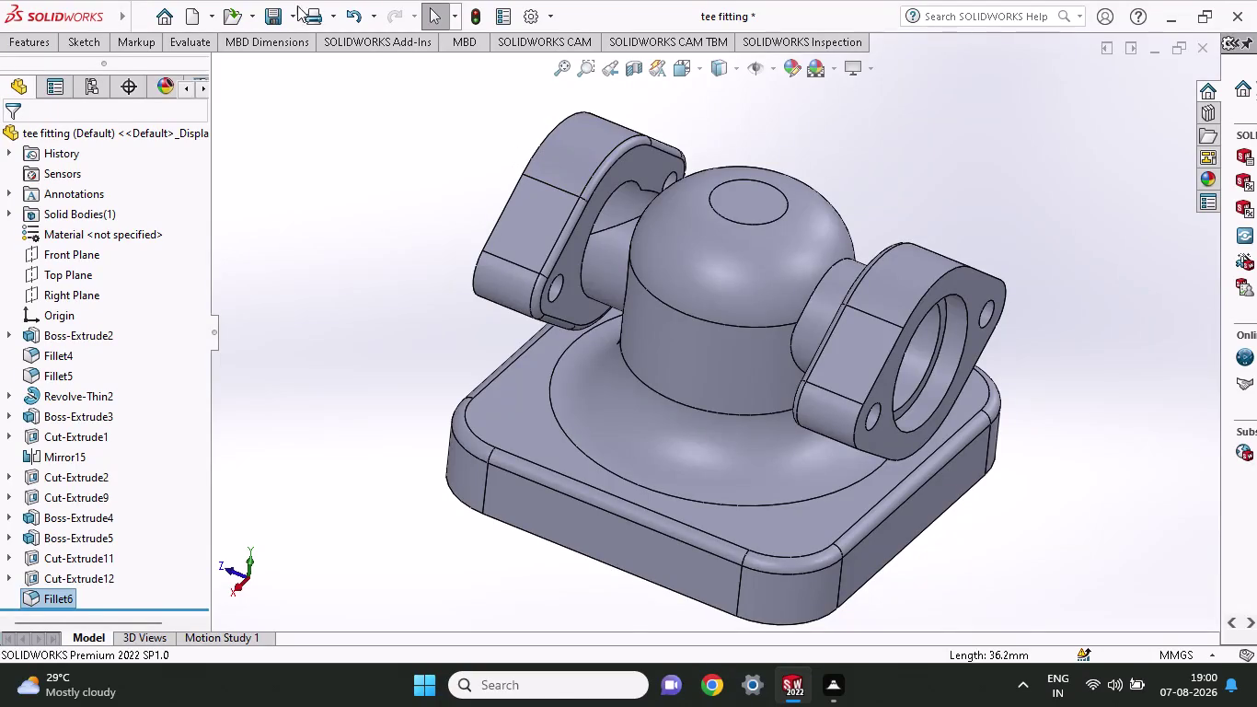
Apply a 3 mm fillet to the left and right flange rim edges.
click(35, 48)
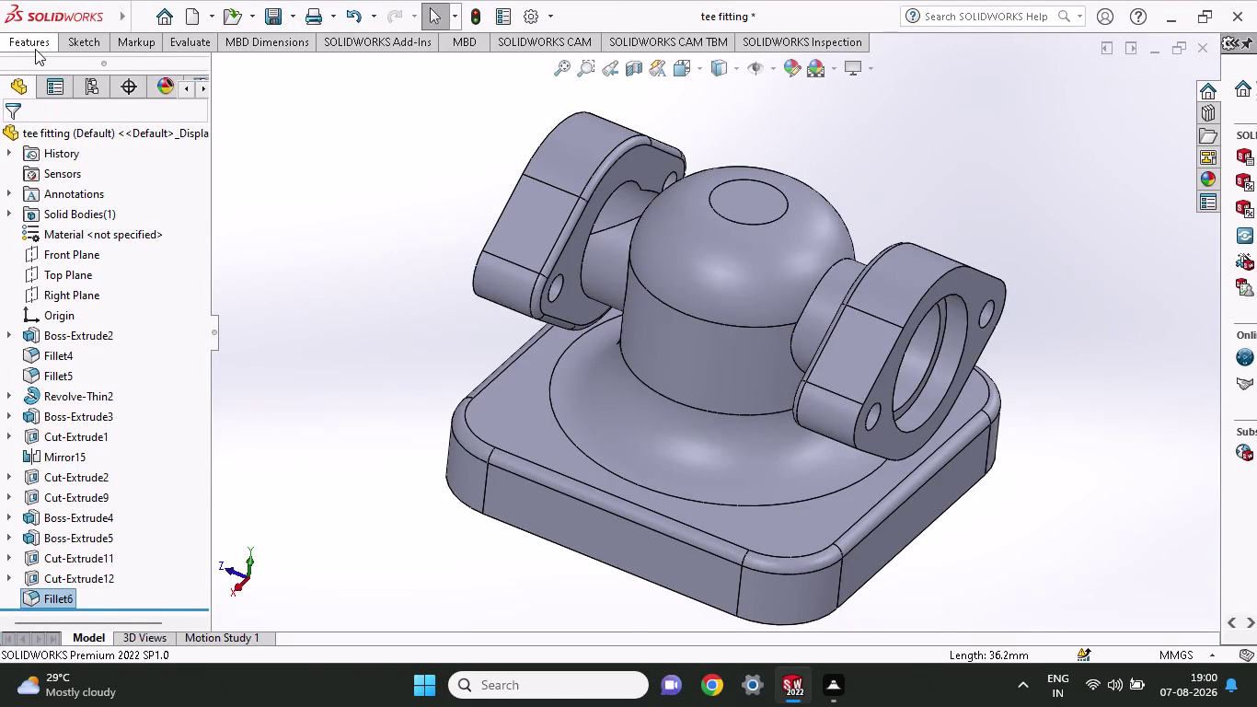
click(509, 79)
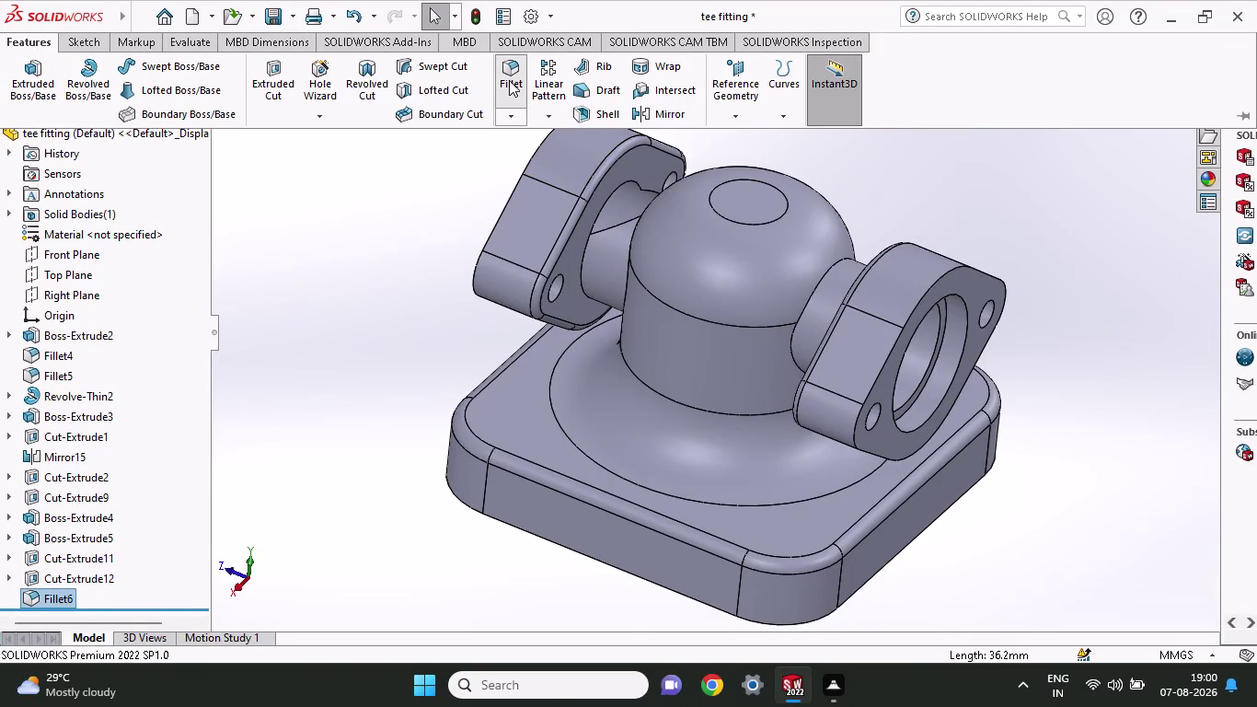
click(543, 145)
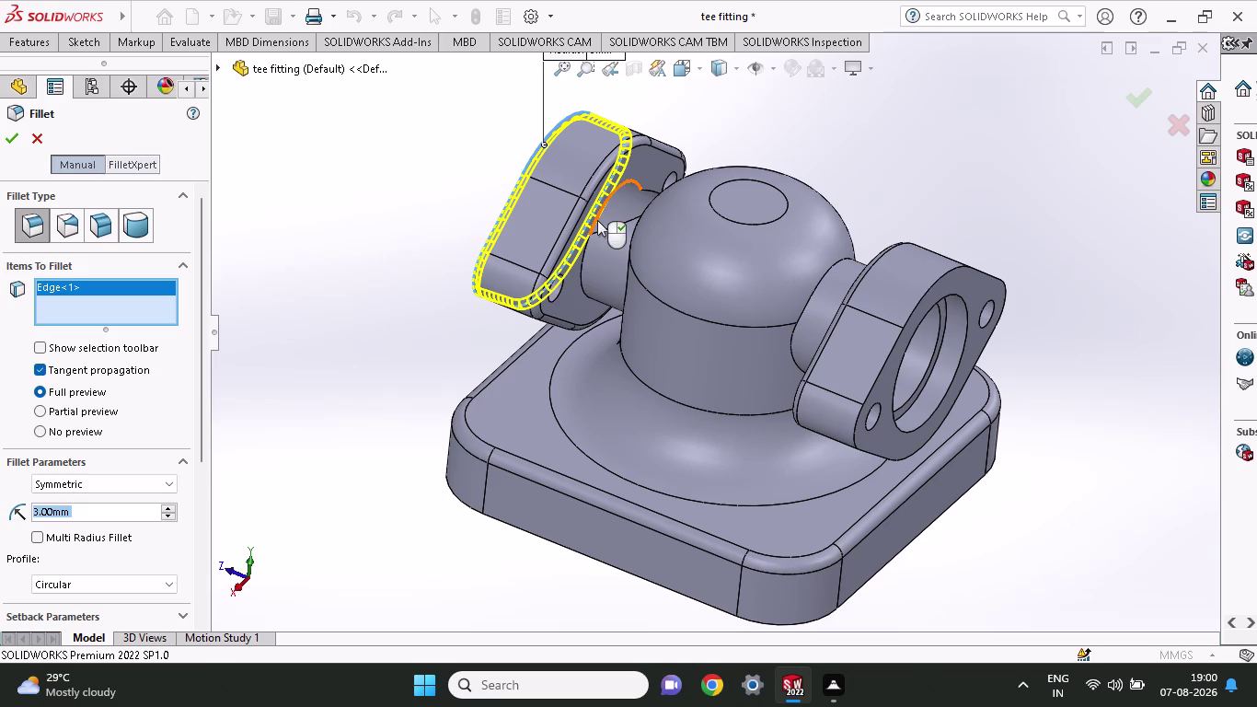
click(579, 263)
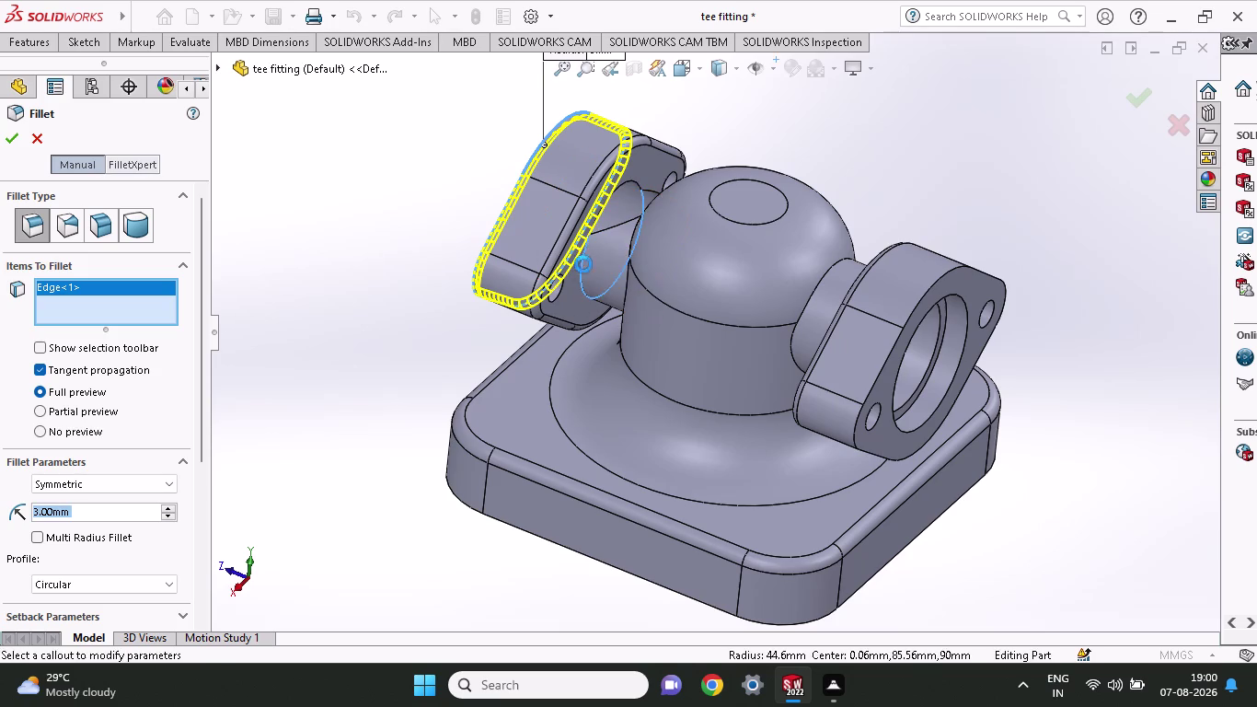
middle_drag(869, 186, 932, 226)
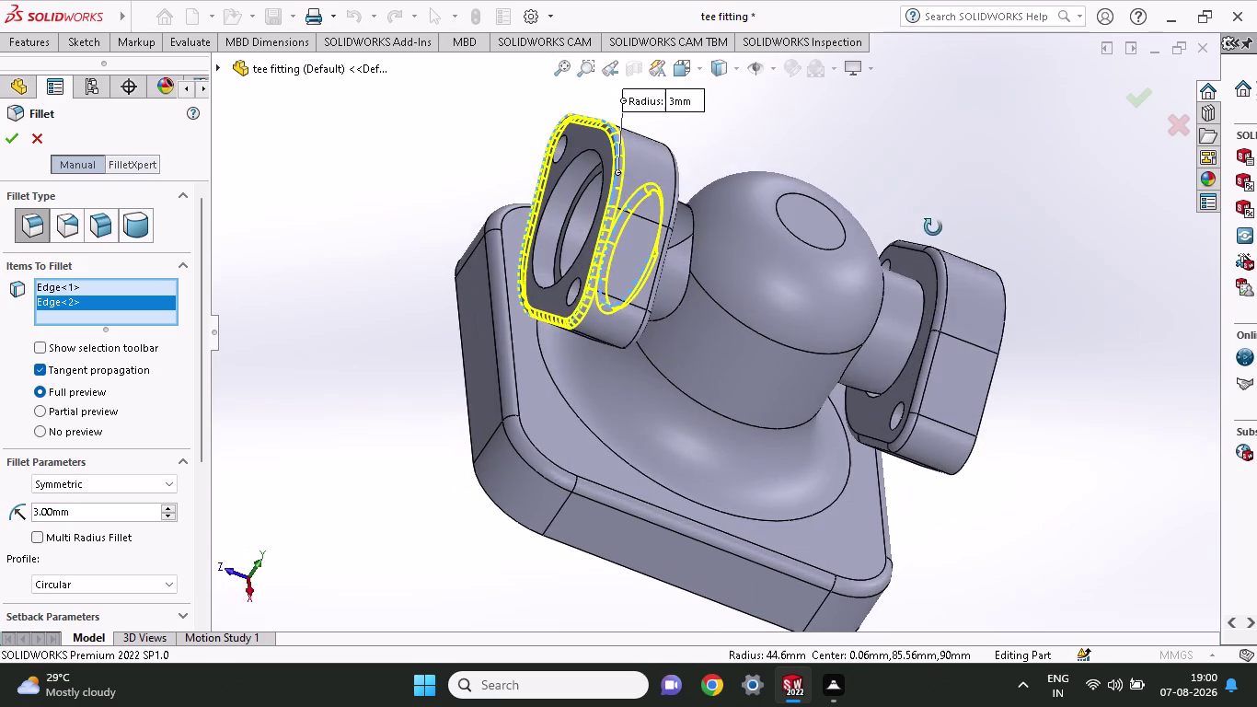
middle_drag(933, 227, 933, 228)
click(905, 364)
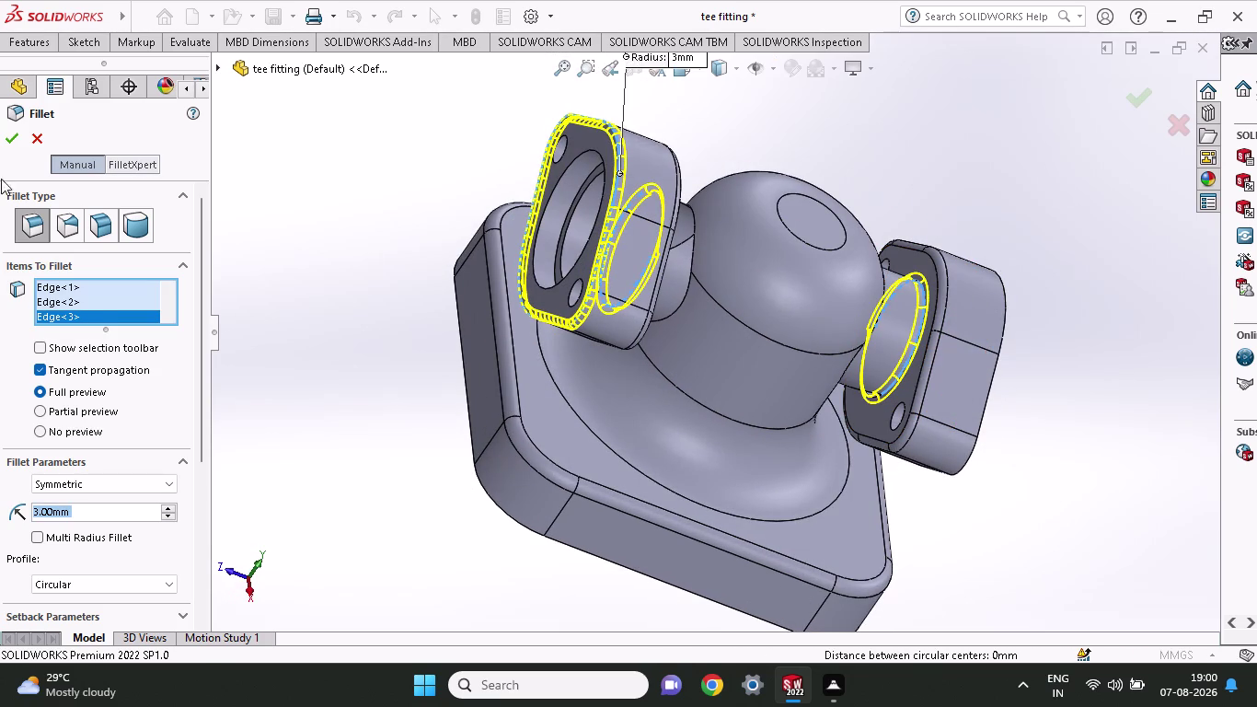
click(8, 143)
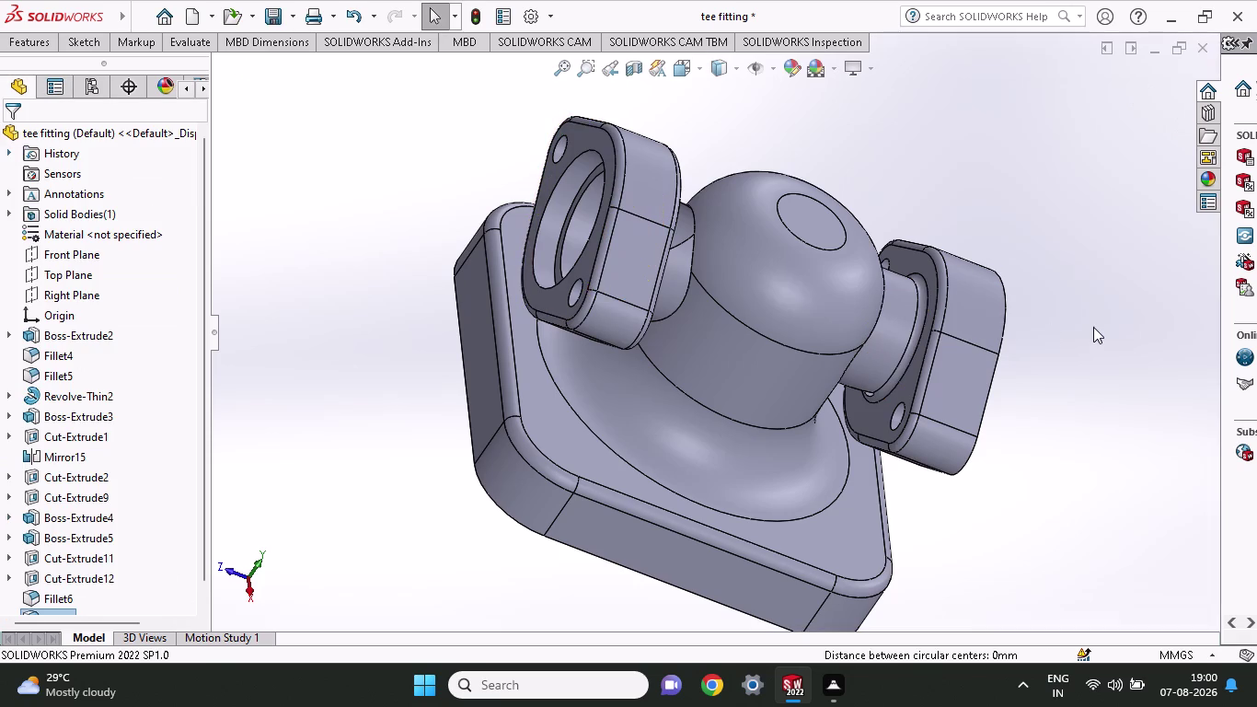
Orbit the model to review the filleted flanges from several angles.
middle_drag(1095, 326, 1017, 363)
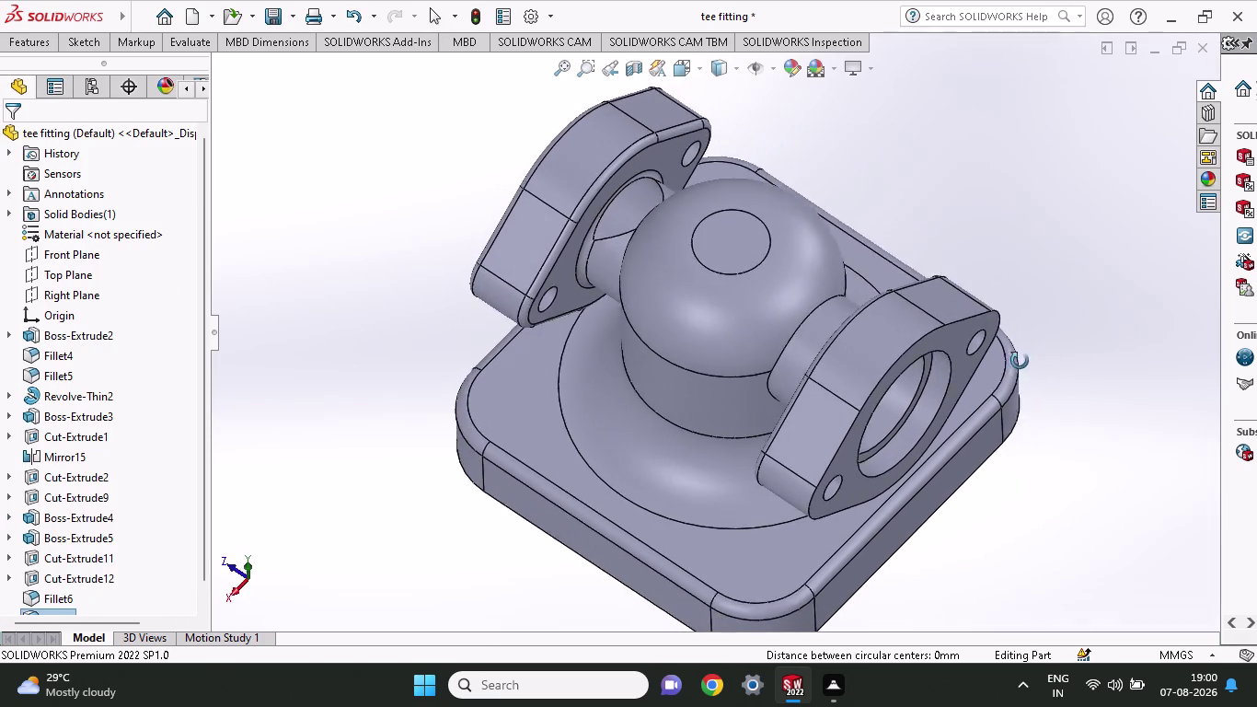
middle_drag(1017, 363, 1045, 496)
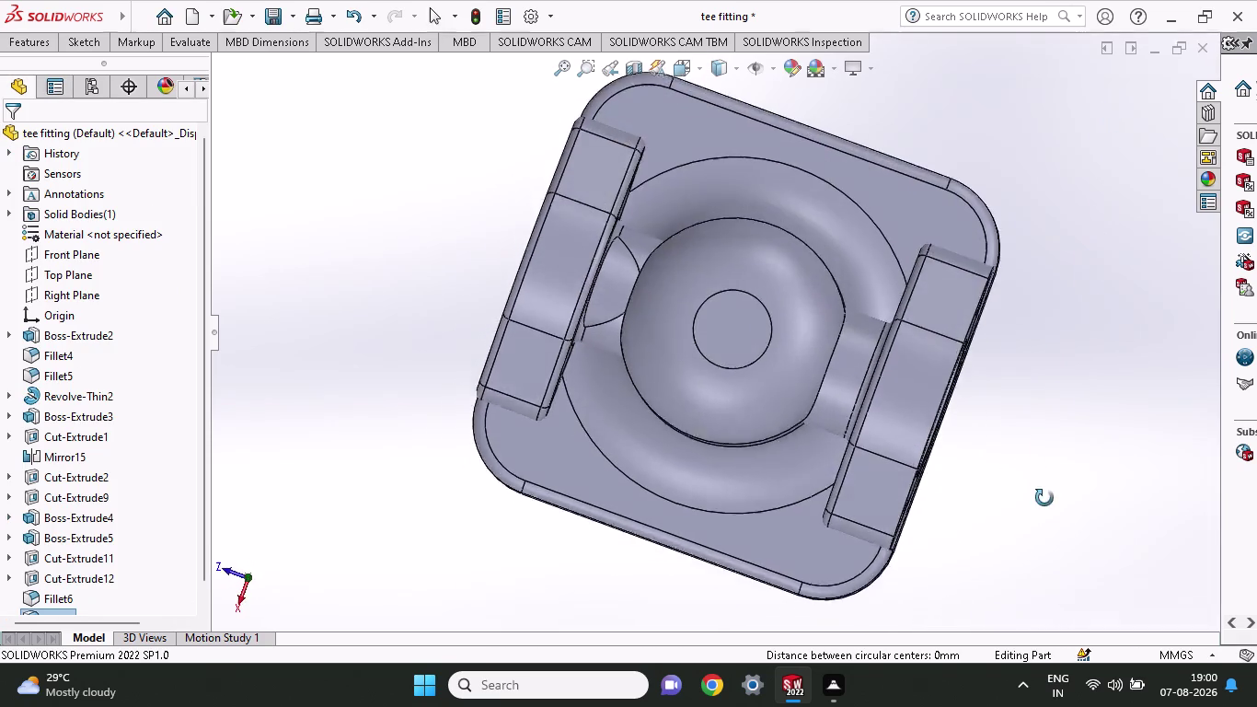
middle_drag(1044, 496, 1035, 481)
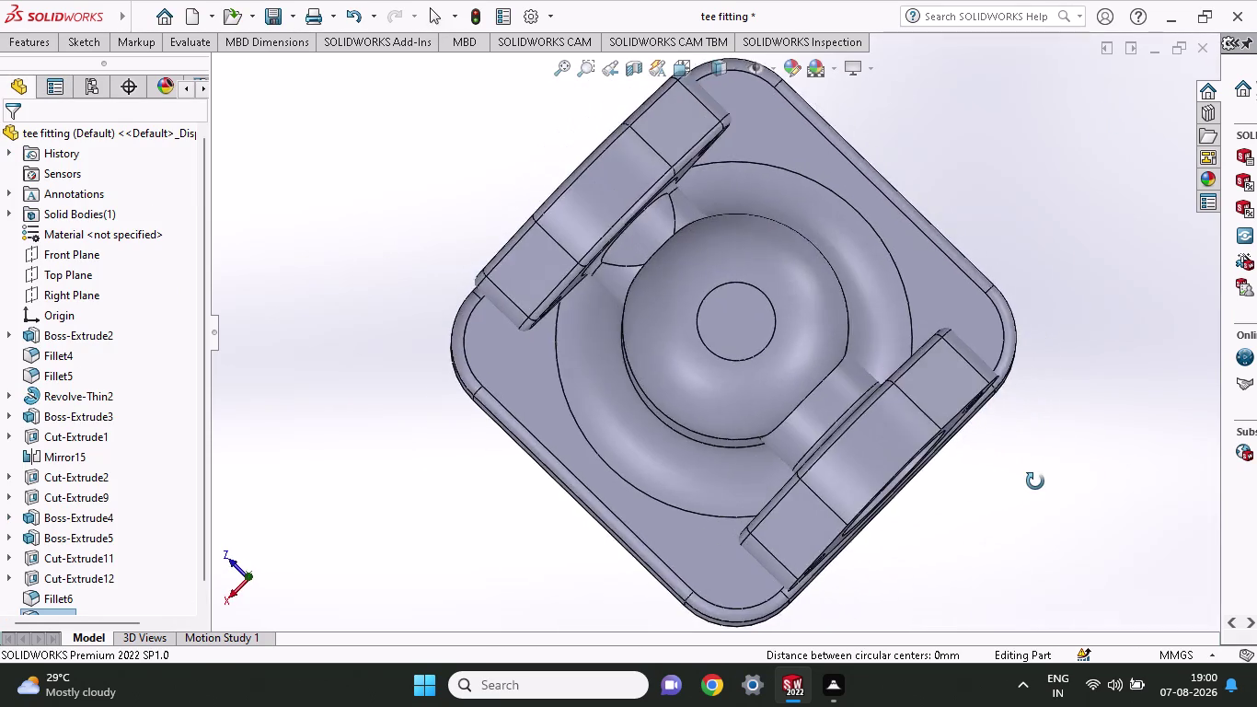
middle_drag(1035, 482, 1075, 421)
middle_drag(1072, 330, 1040, 266)
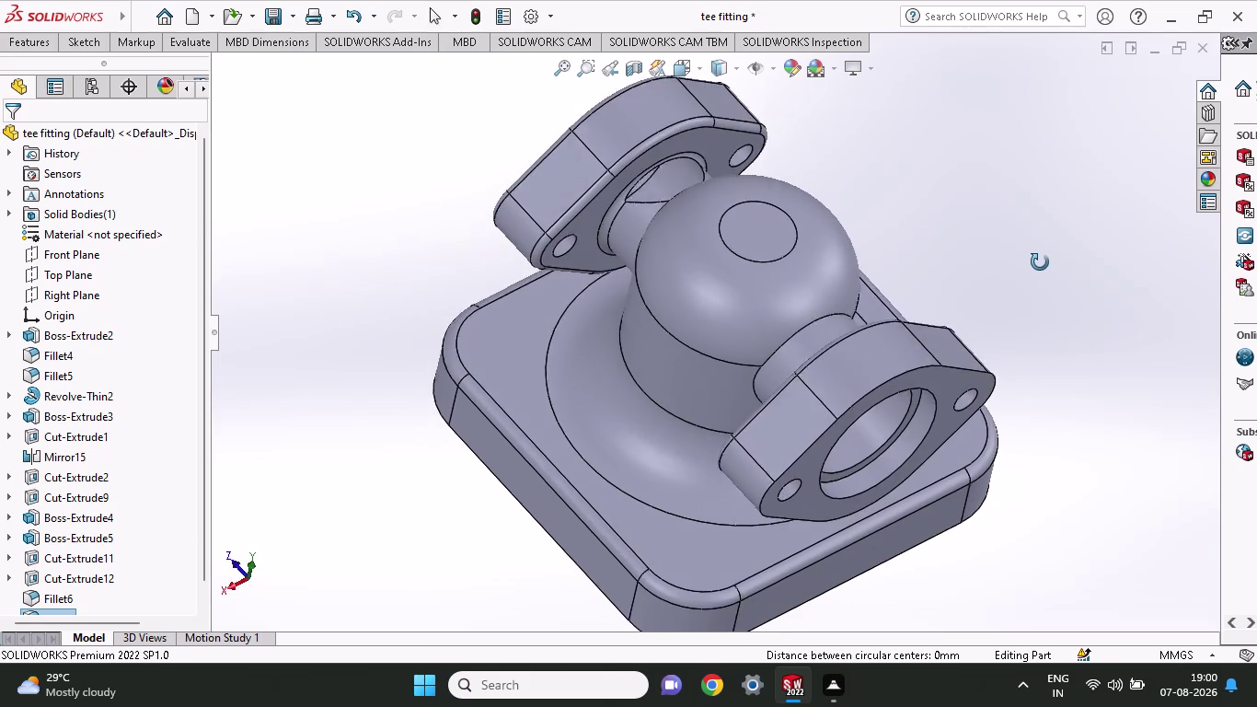
middle_drag(1041, 266, 1039, 246)
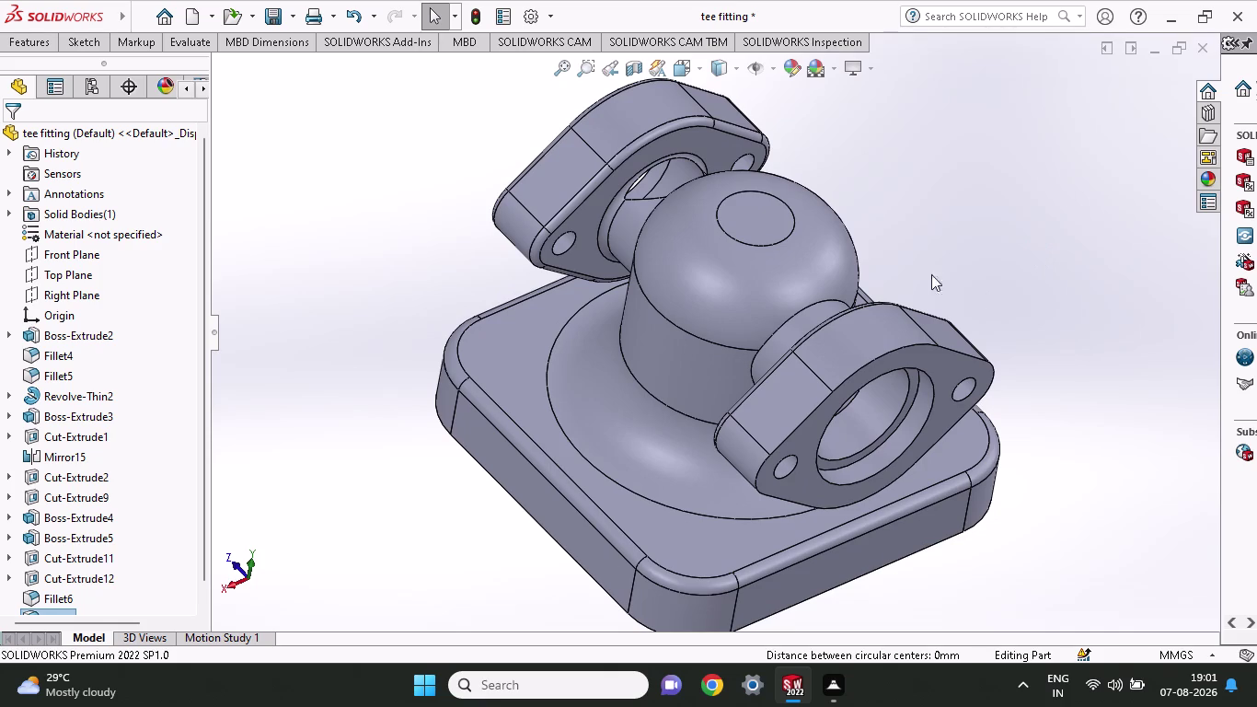
middle_drag(984, 271, 1018, 185)
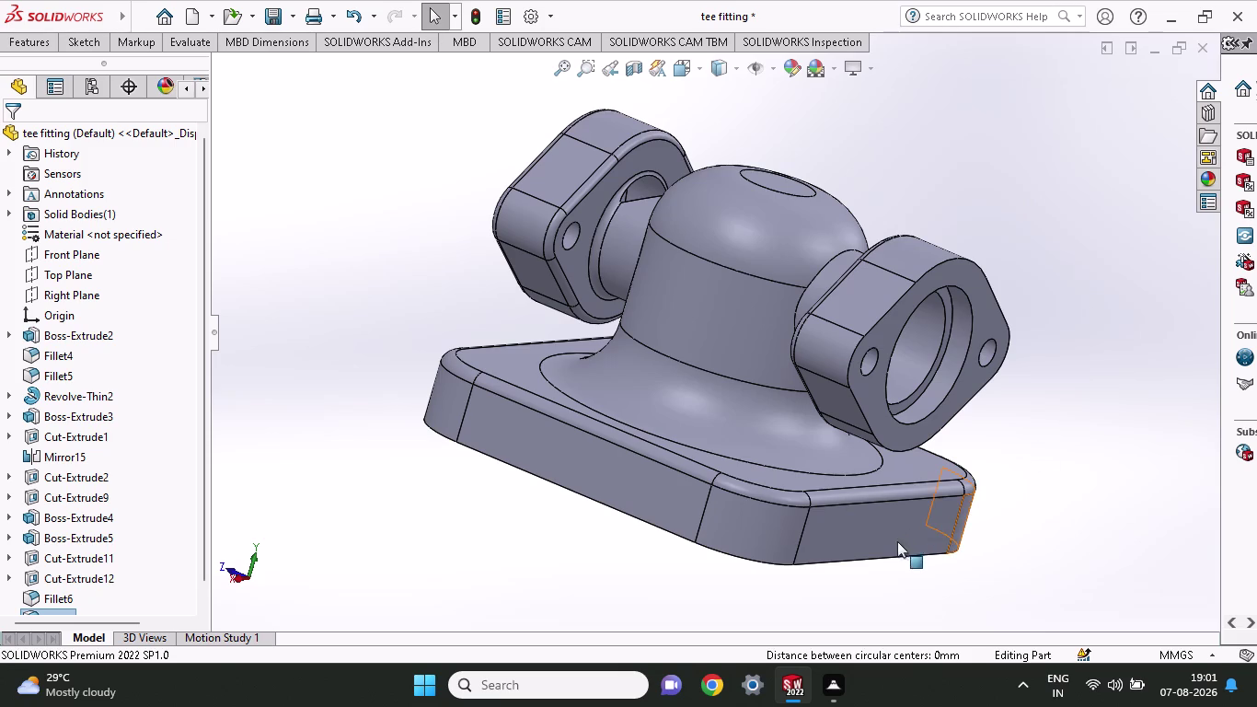
Turn to the base underside and start a sketch on its bottom face.
middle_drag(706, 593, 829, 354)
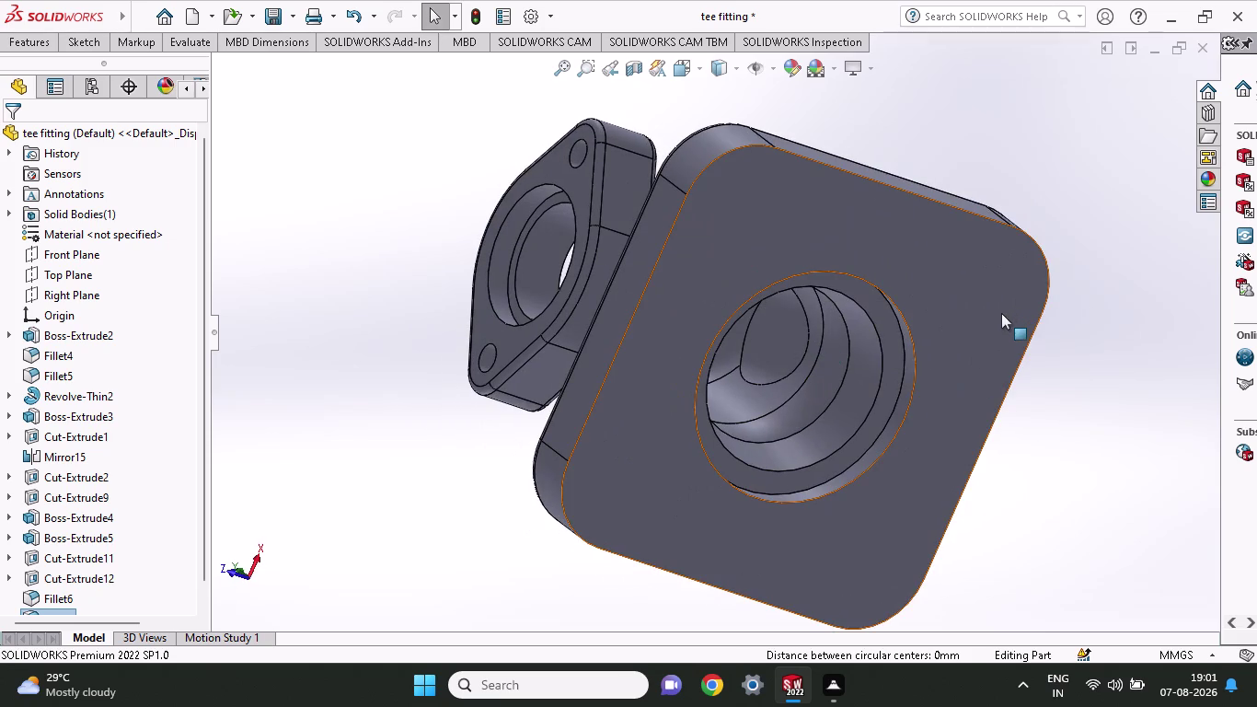
click(1001, 313)
click(1076, 256)
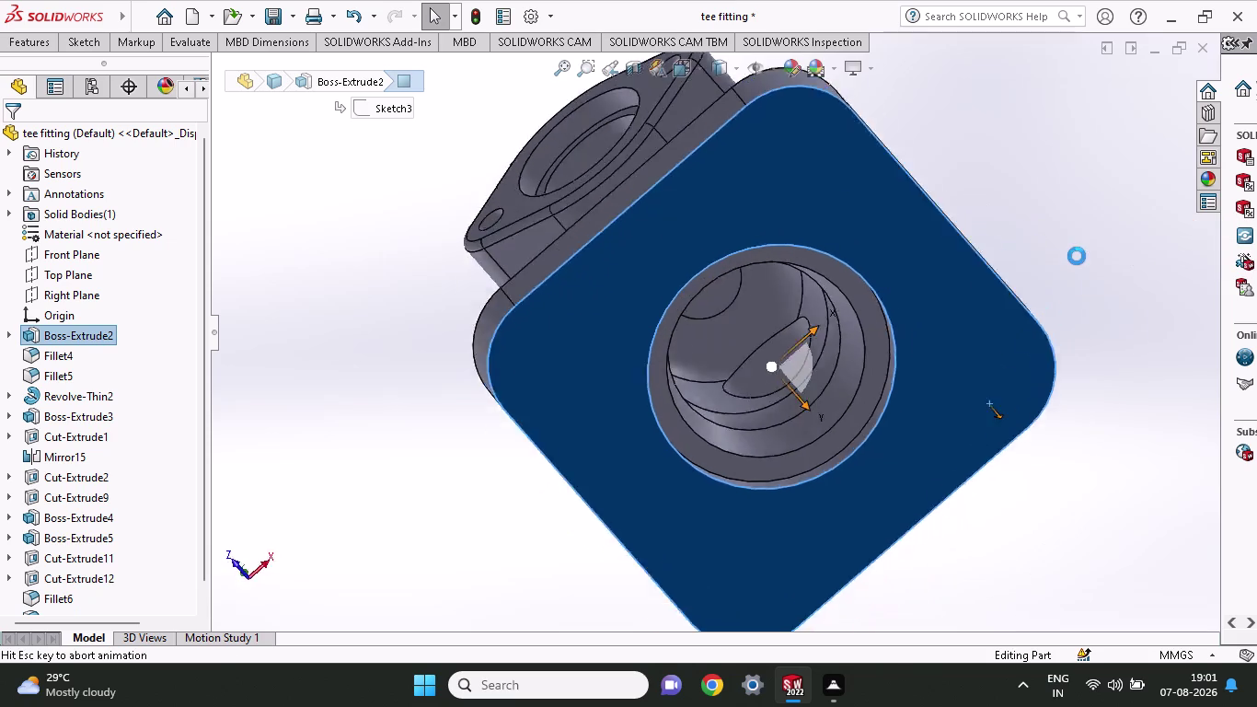
click(86, 36)
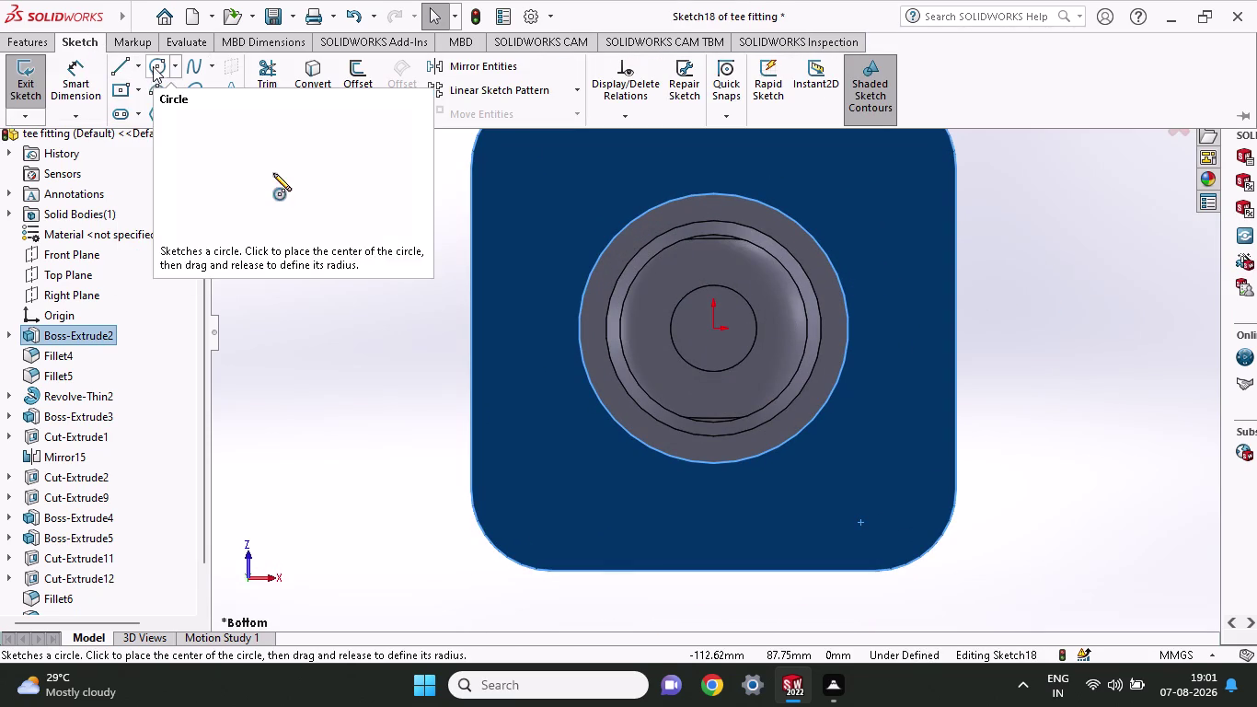
Sketch hole circles at the top-left, bottom-left and bottom-right corners of the base.
click(156, 66)
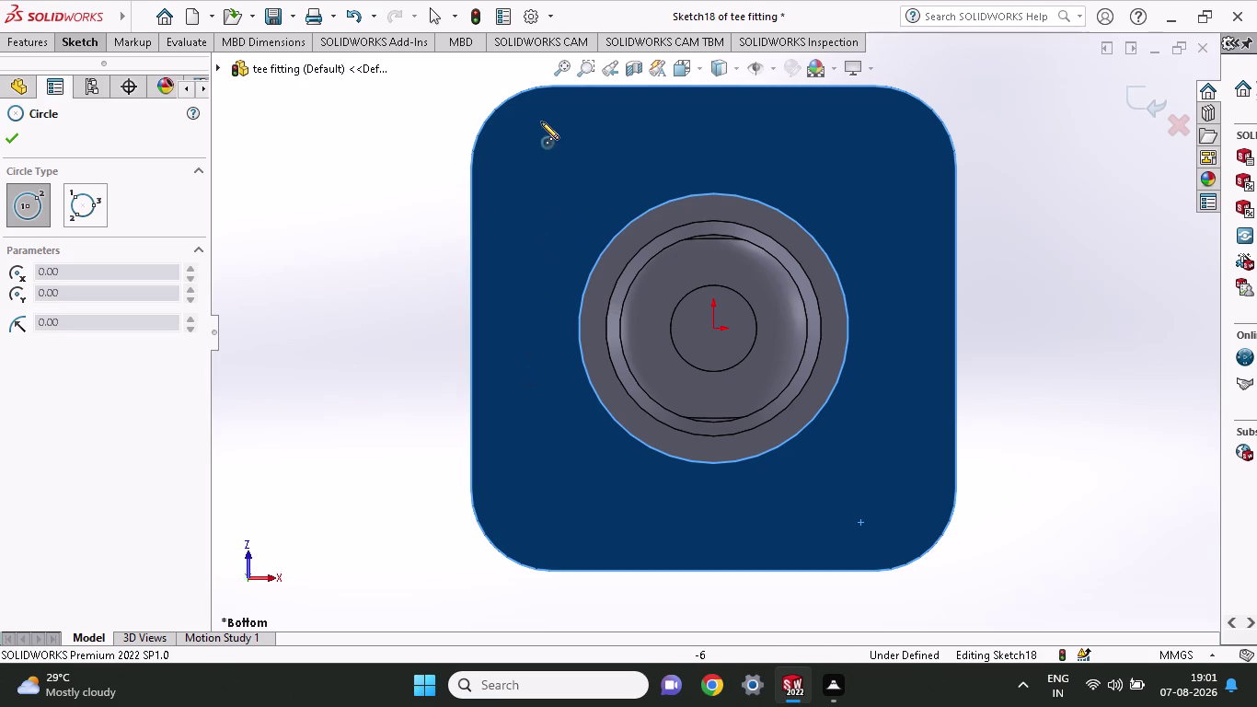
click(554, 165)
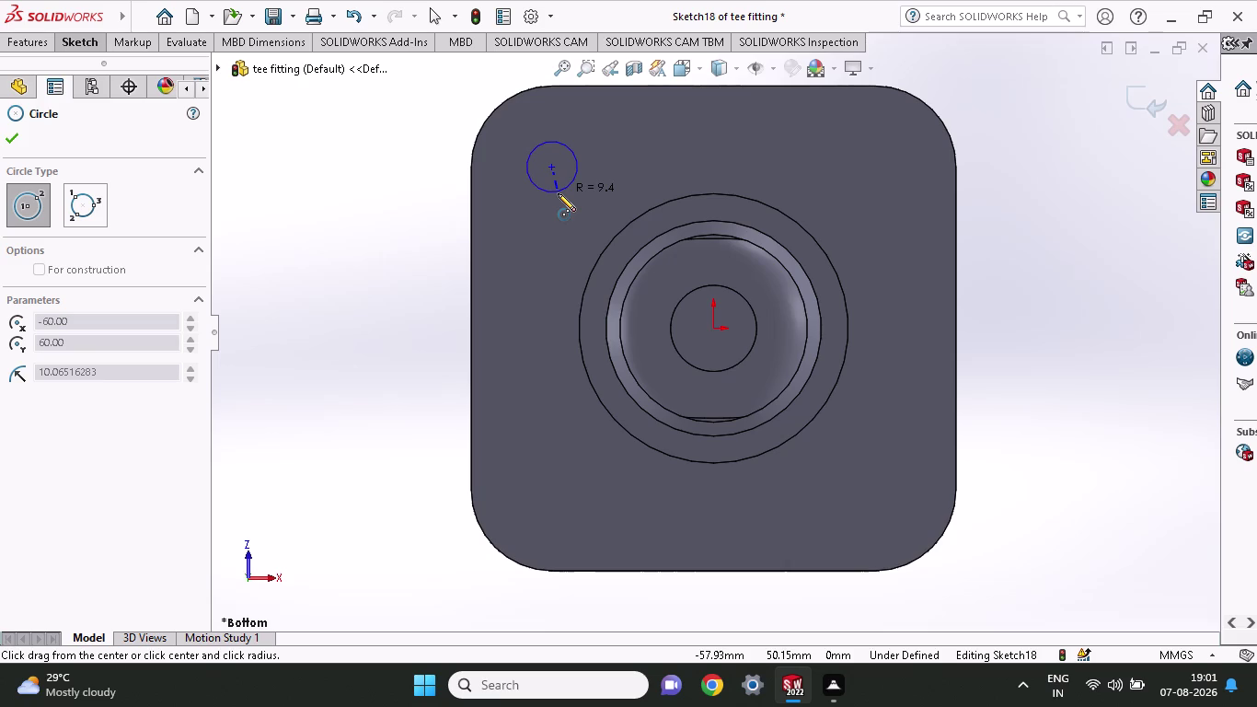
click(557, 193)
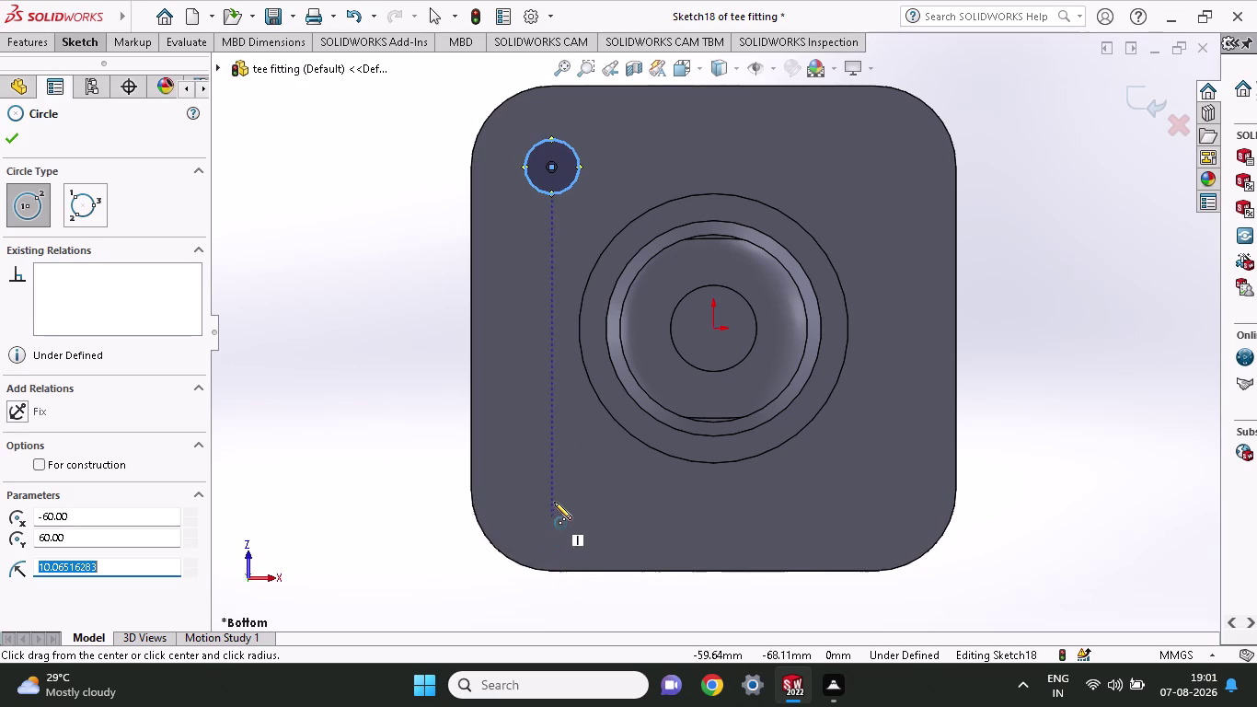
click(554, 490)
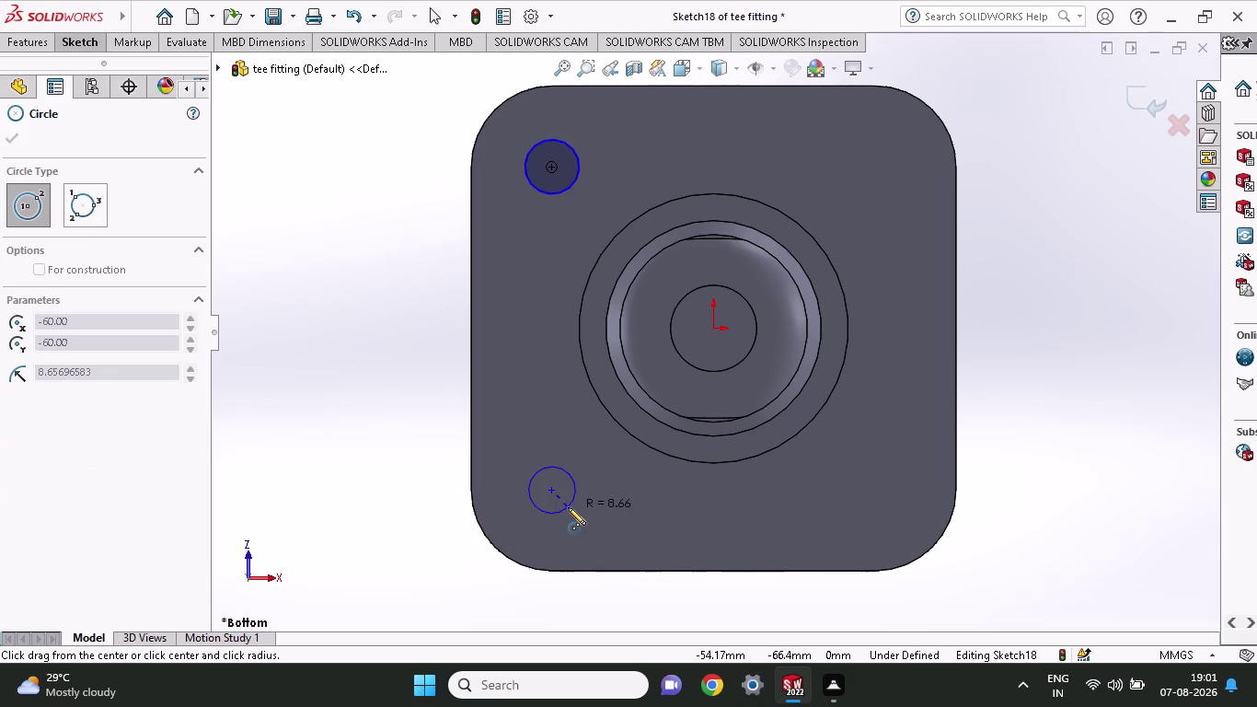
click(570, 516)
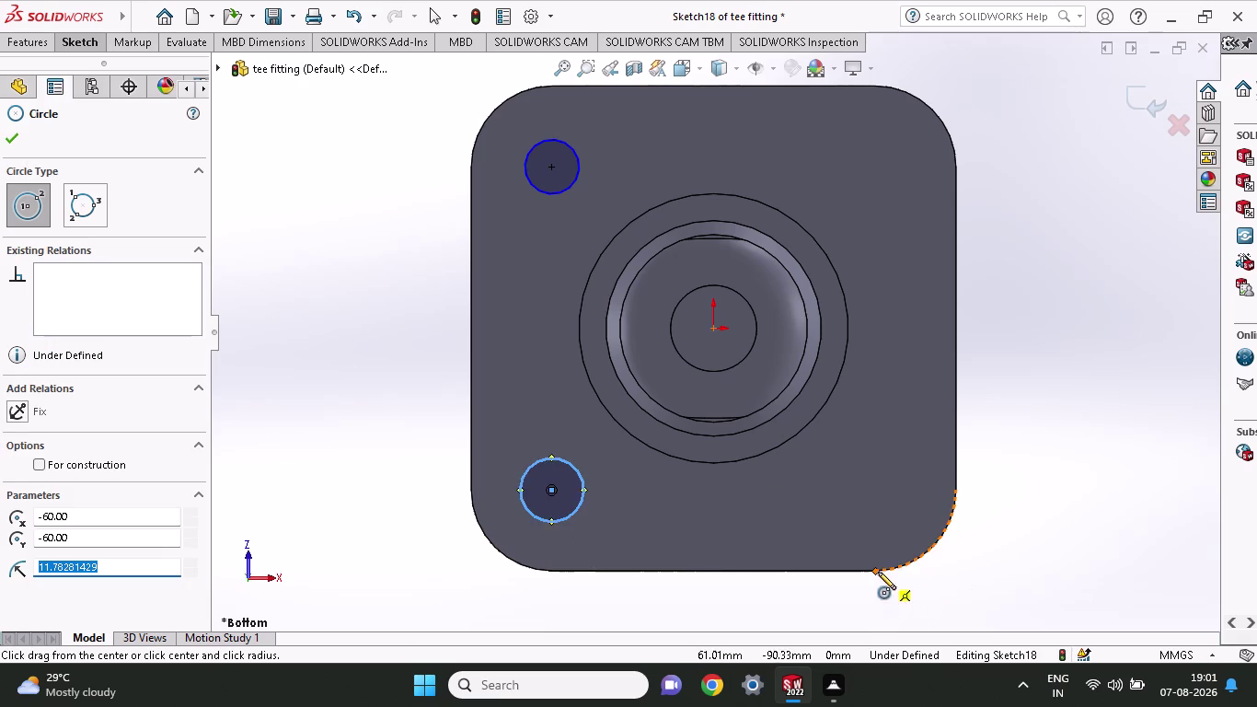
click(875, 489)
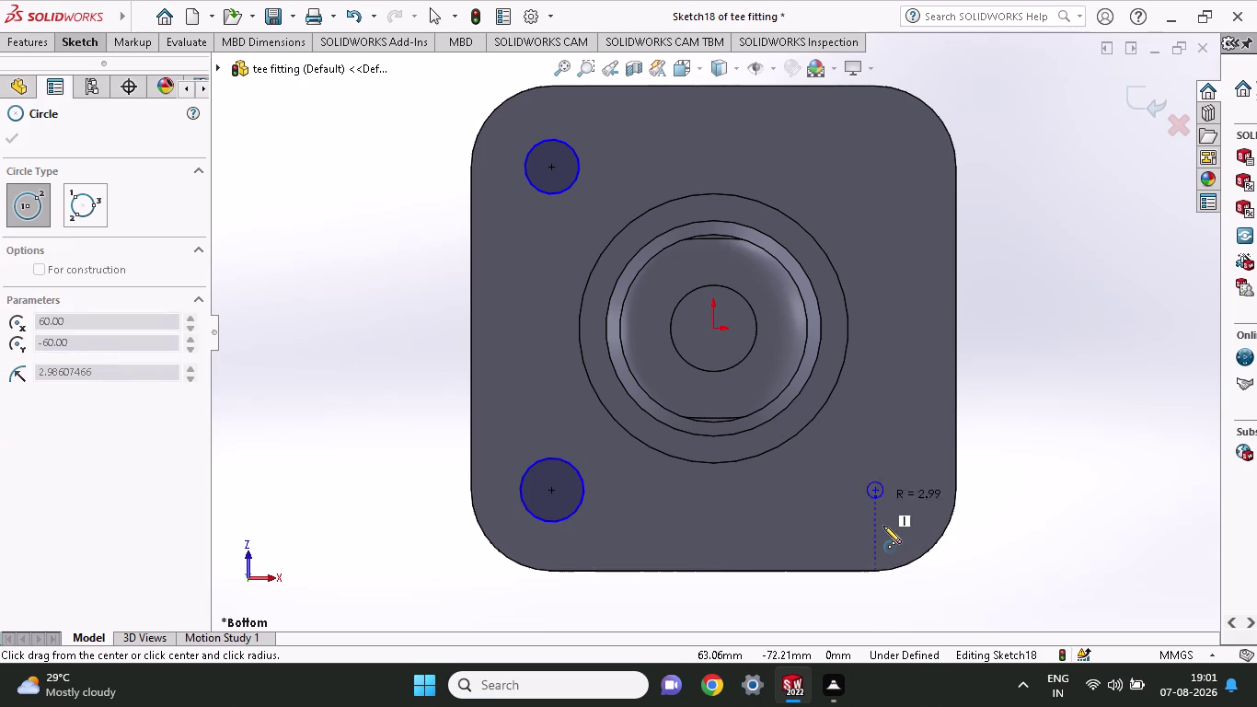
click(884, 529)
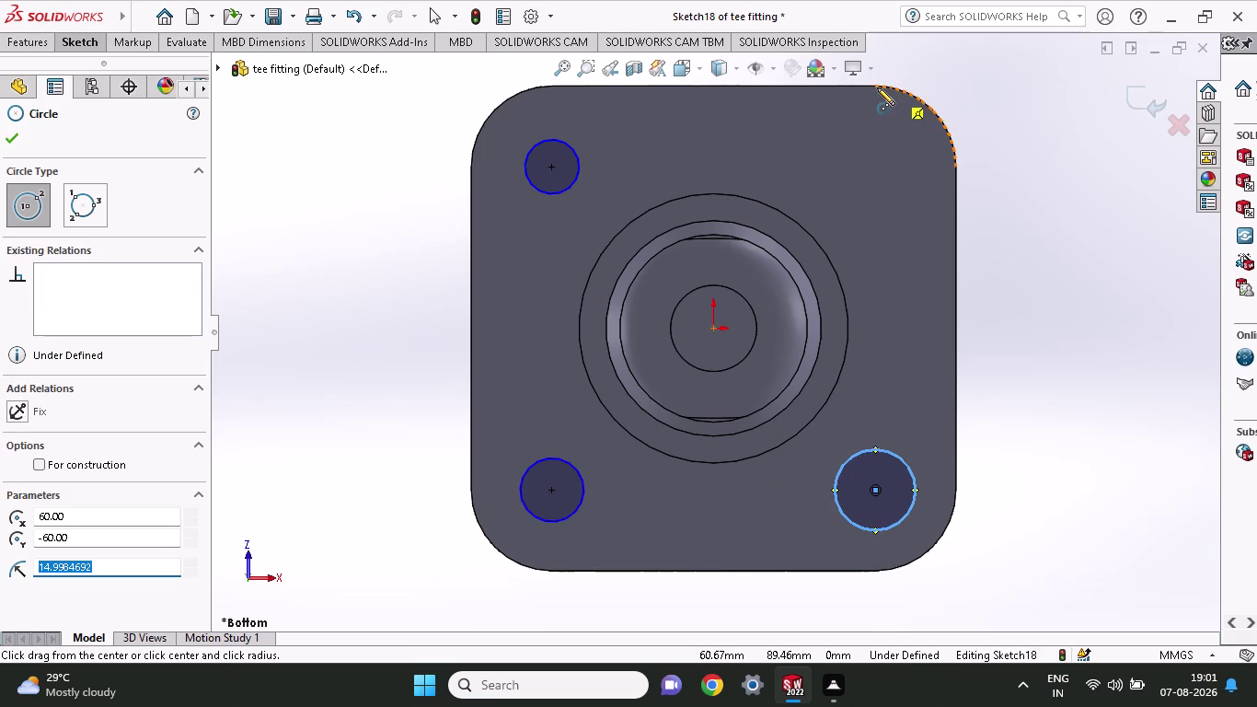
Sketch the upper-right corner circle and pick Smart Dimension.
click(878, 165)
click(891, 188)
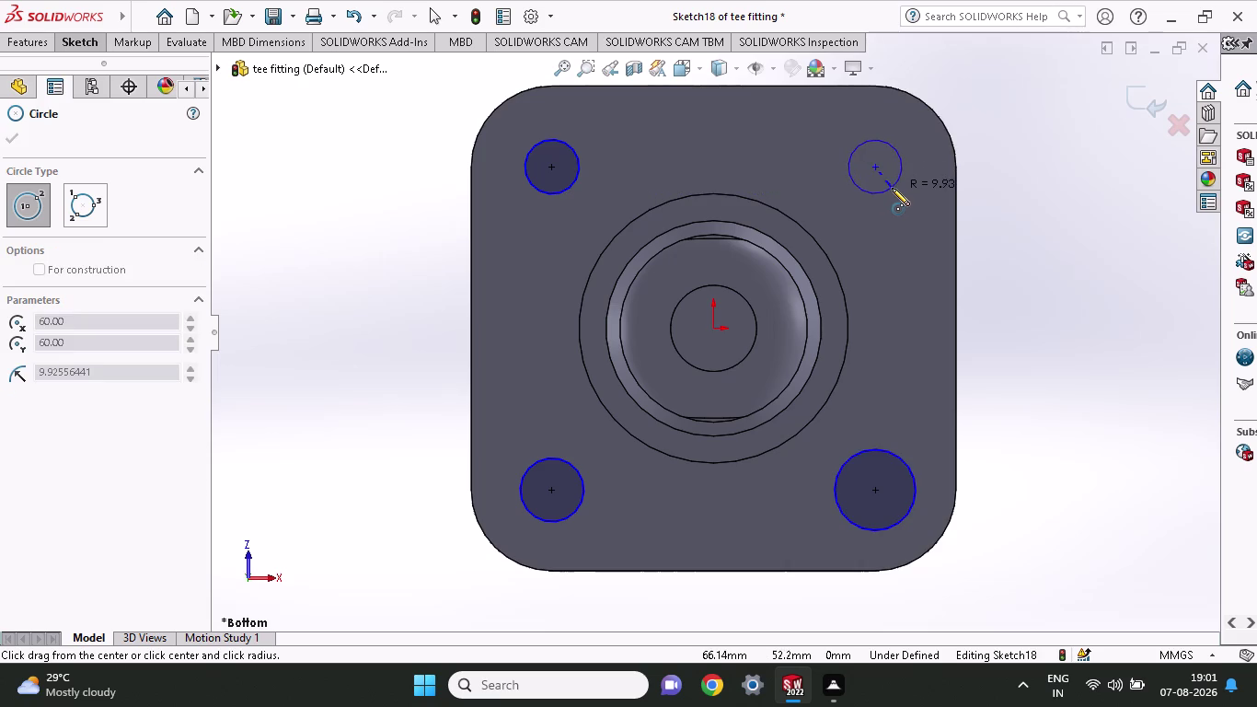
click(32, 46)
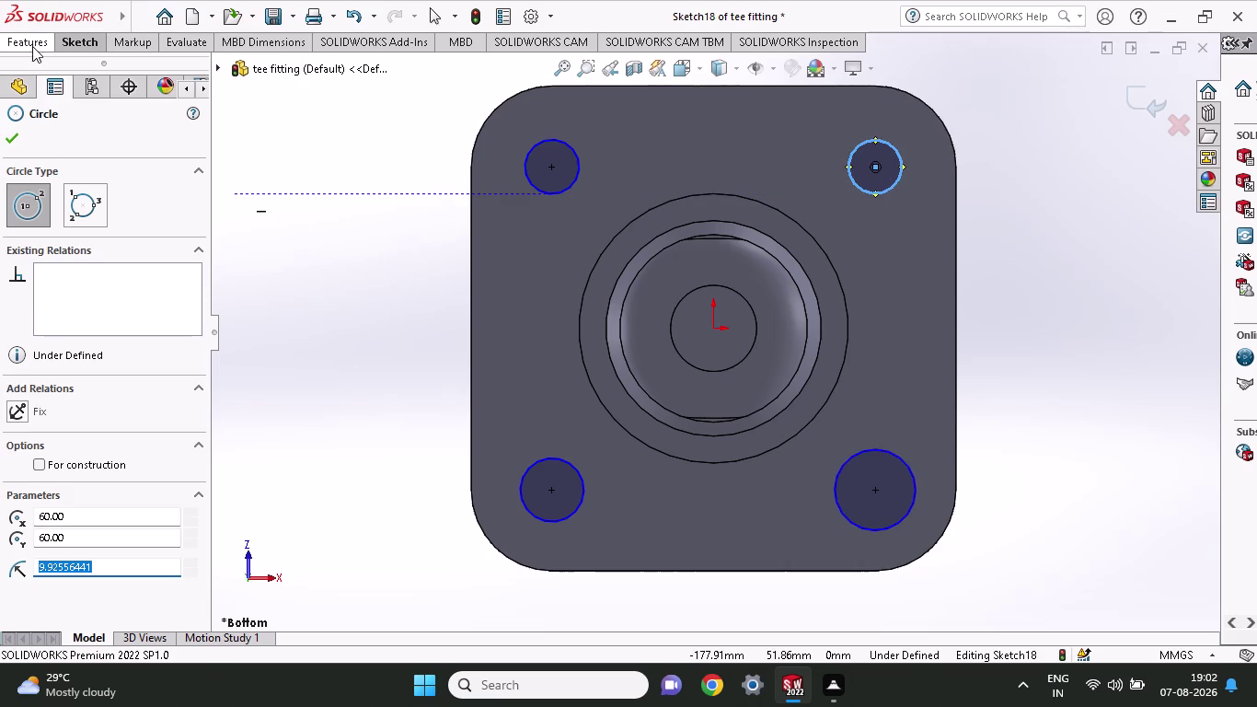
click(85, 41)
click(74, 70)
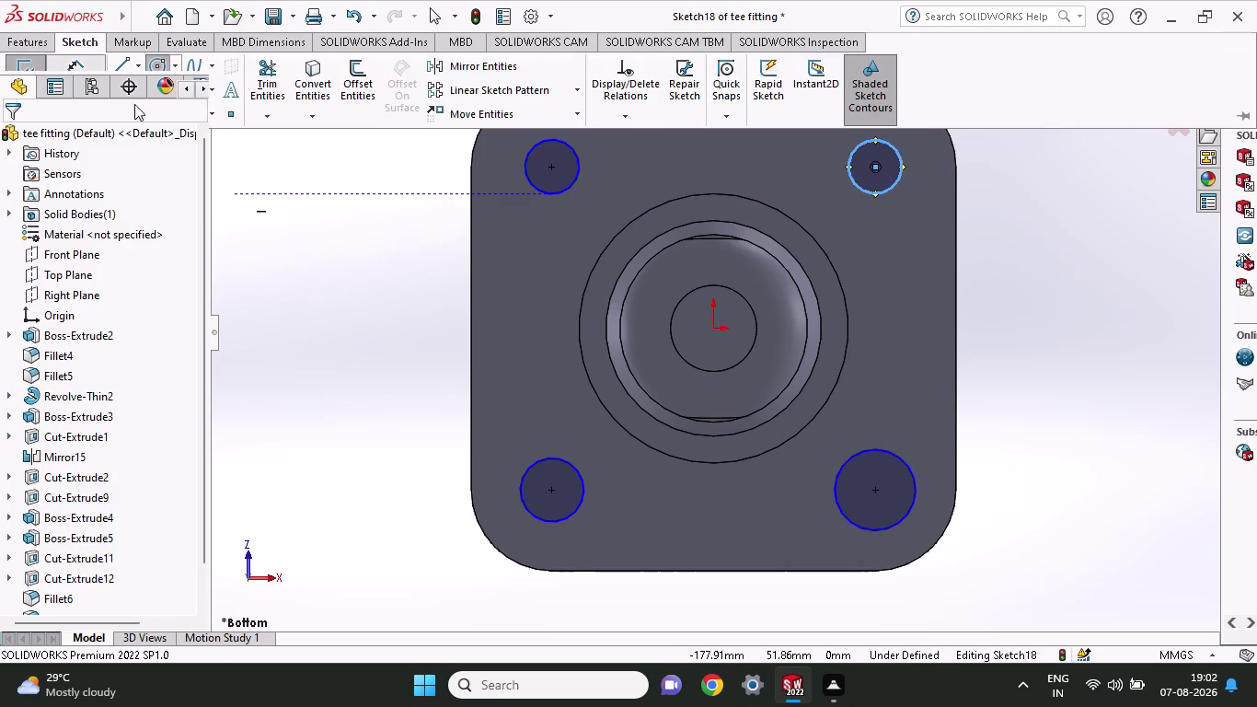
click(552, 190)
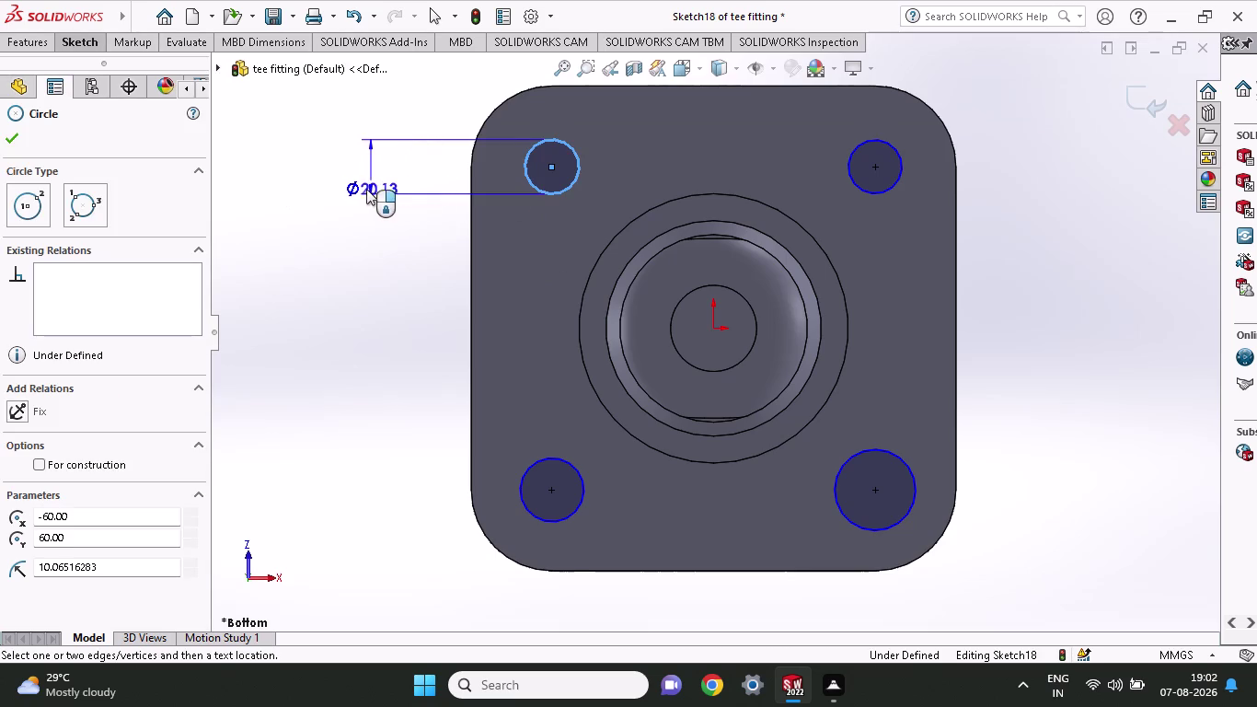
Dimension the upper-left circle to 12 mm diameter.
click(366, 189)
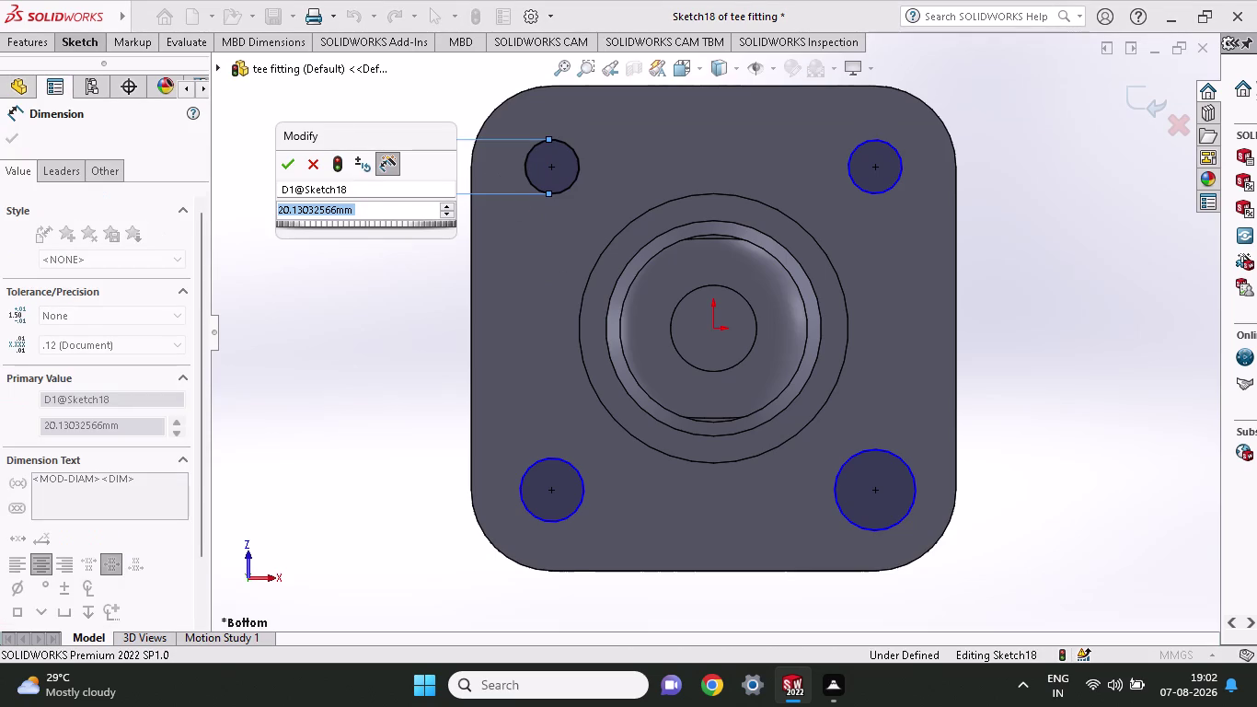
text(12)
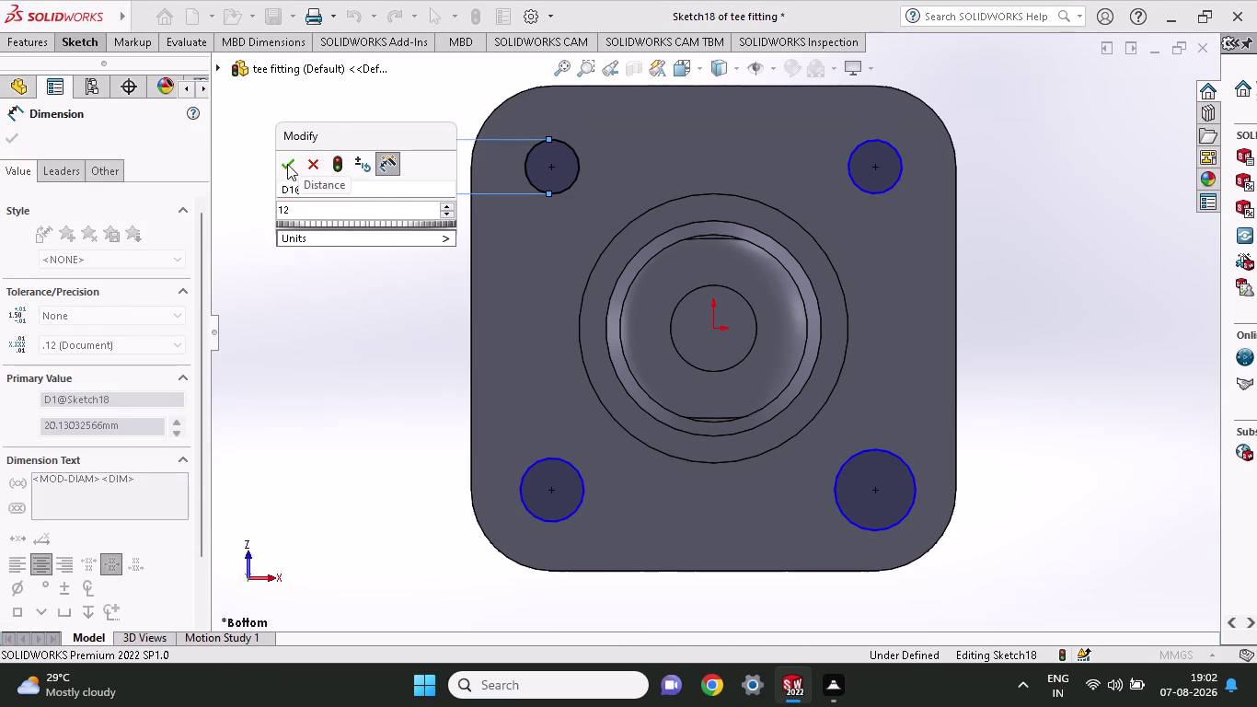
click(287, 164)
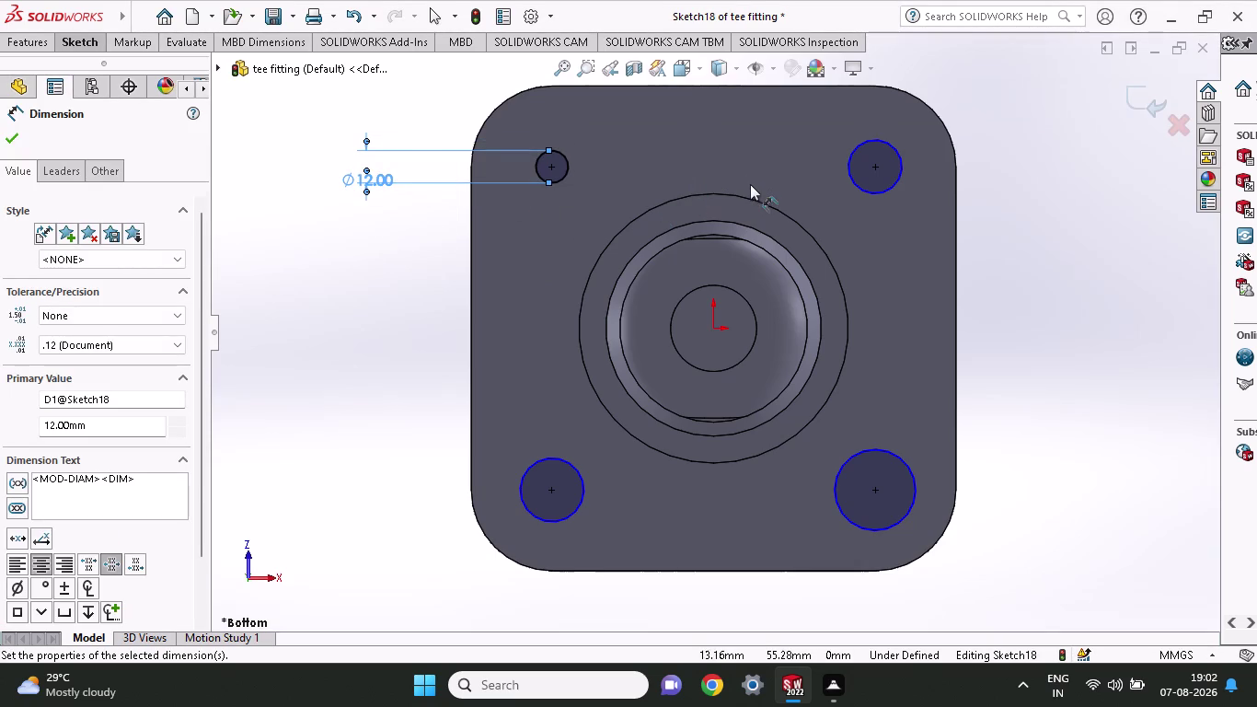
key(Escape)
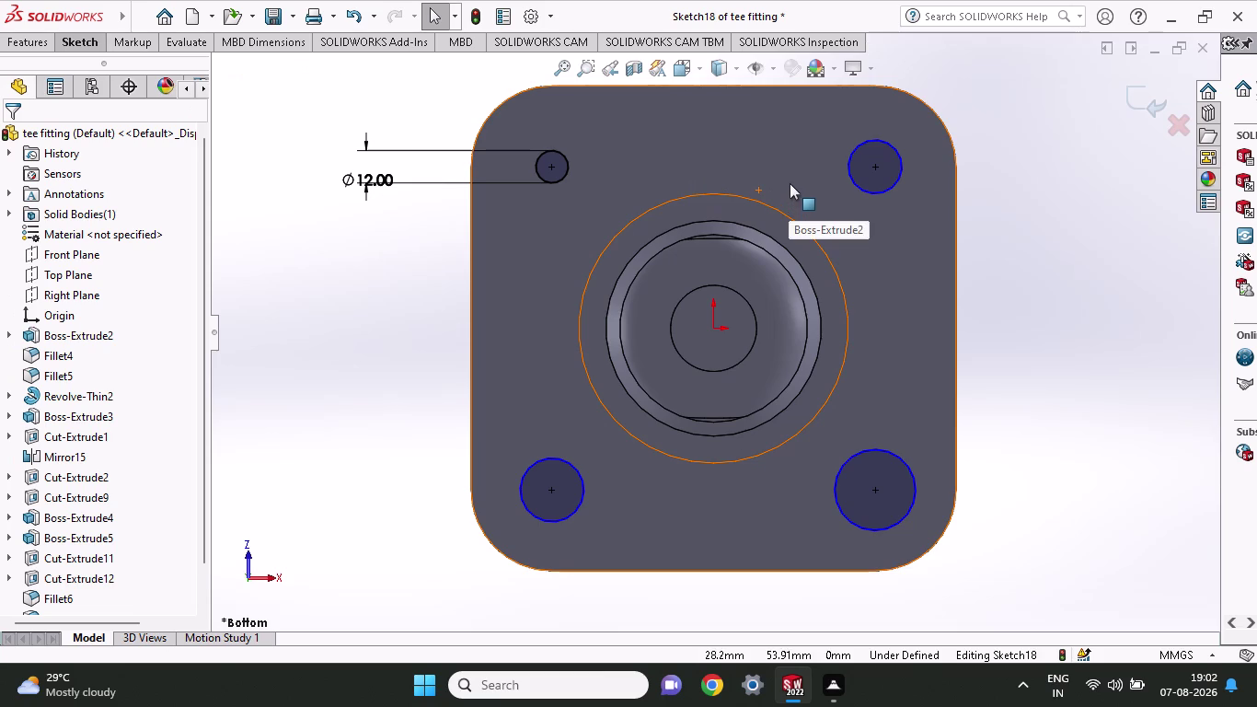
key(Escape)
Make all four corner circles equal to fully define the sketch, then start an Extruded Cut.
click(852, 175)
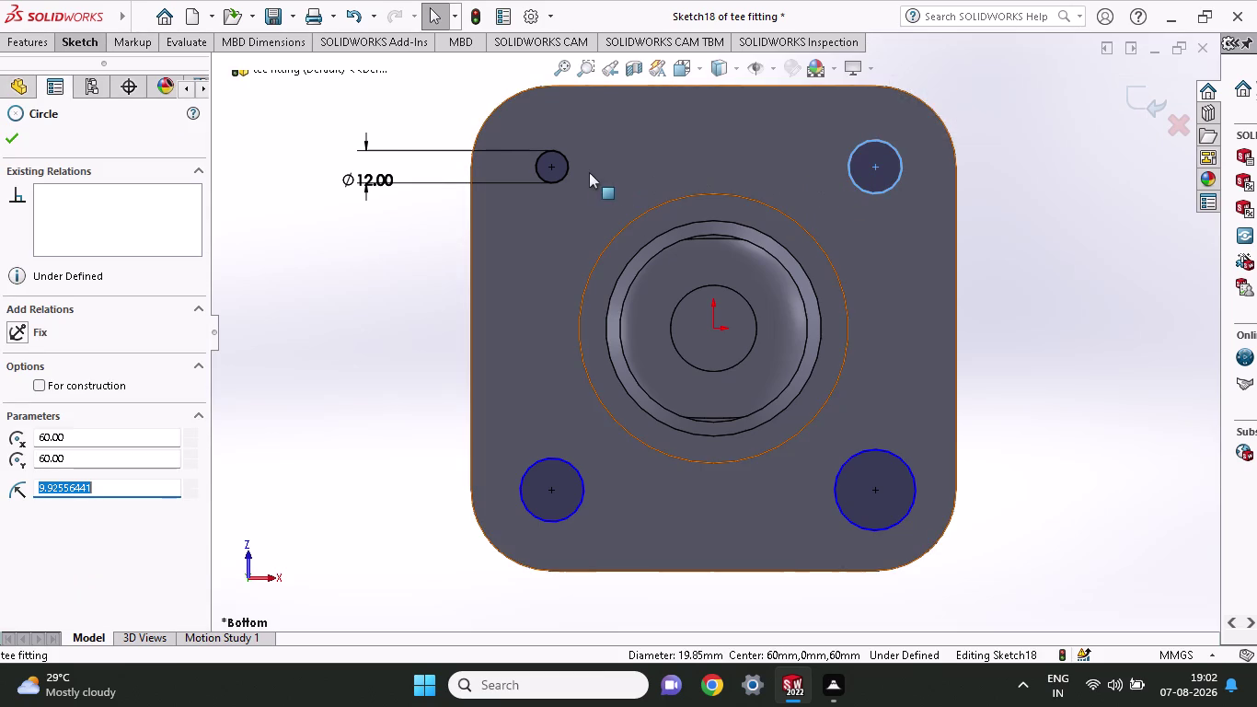
click(566, 174)
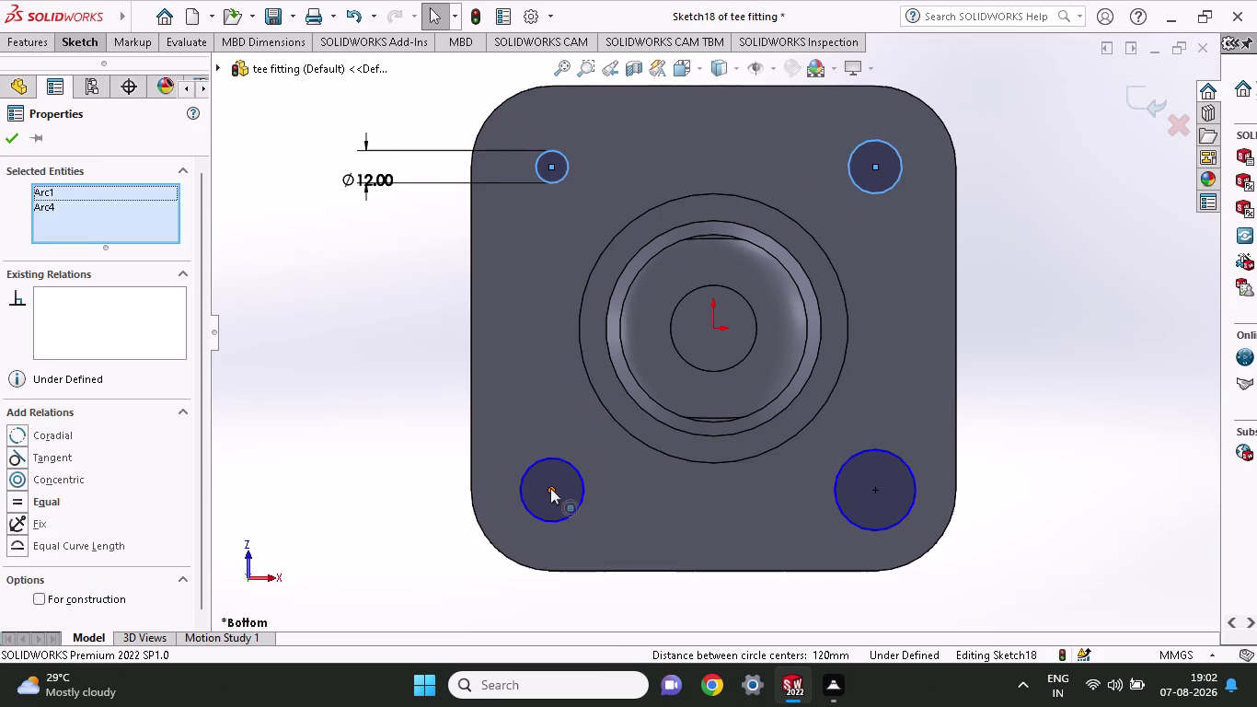
click(543, 459)
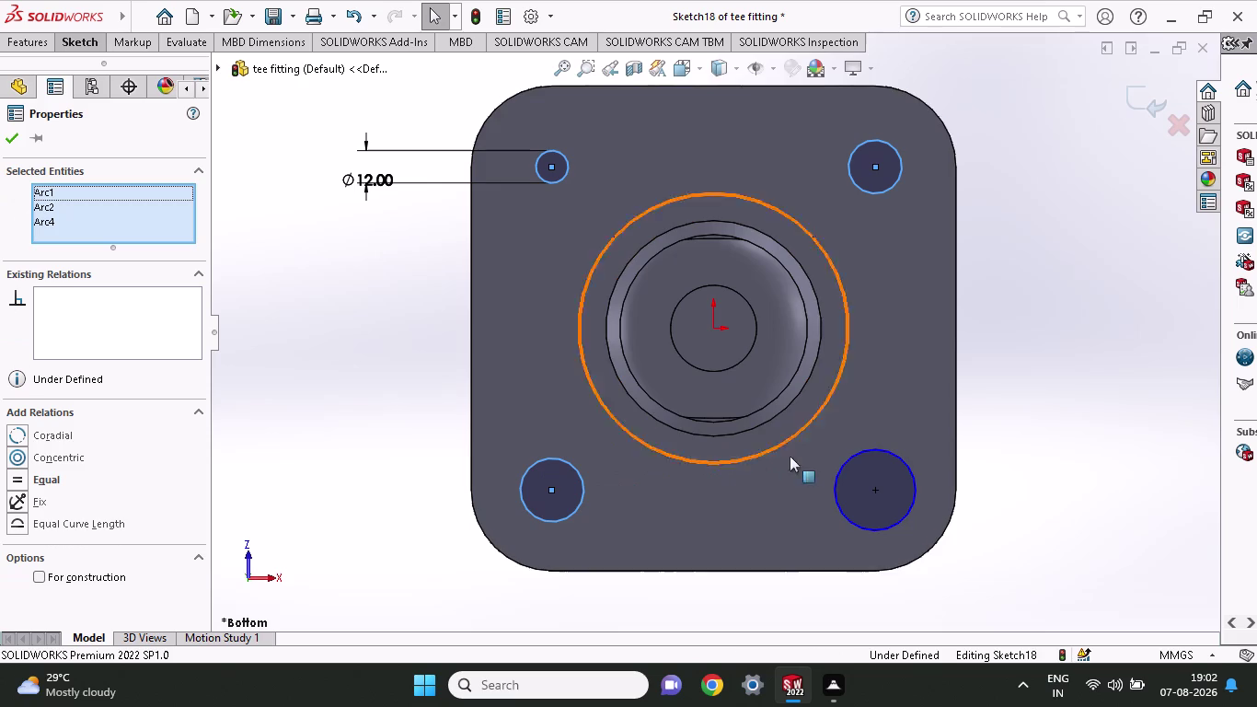
click(838, 490)
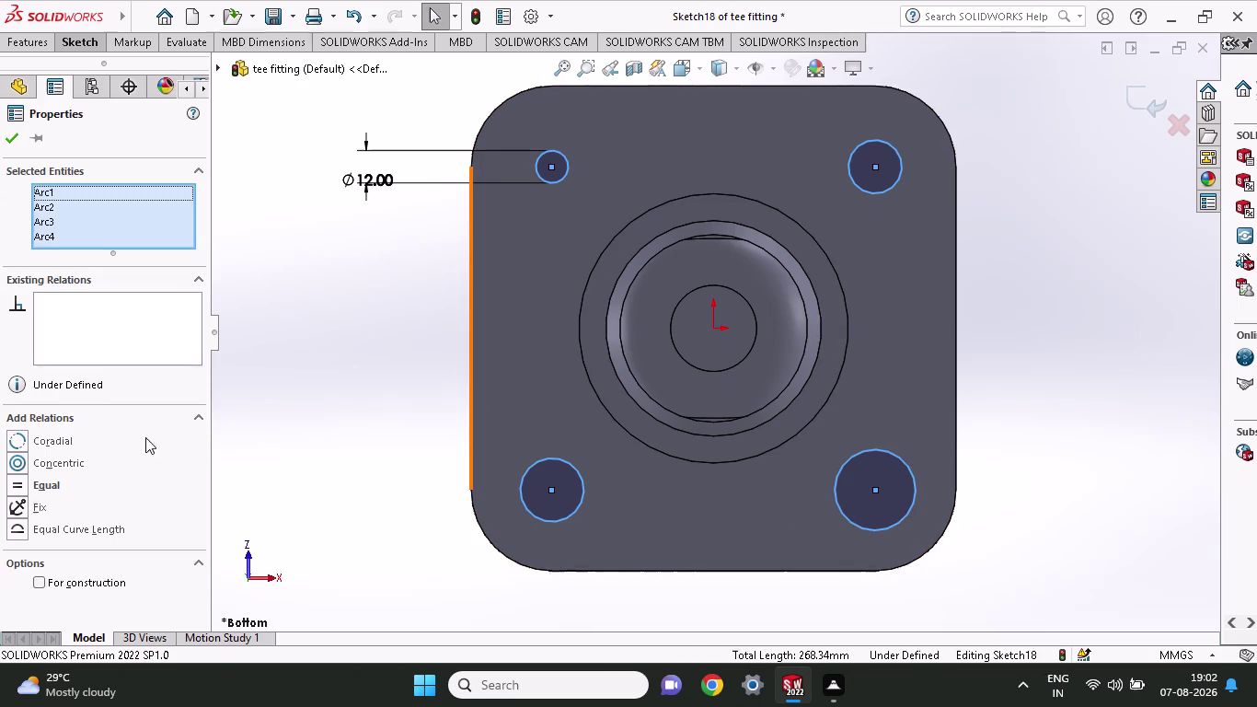
click(44, 476)
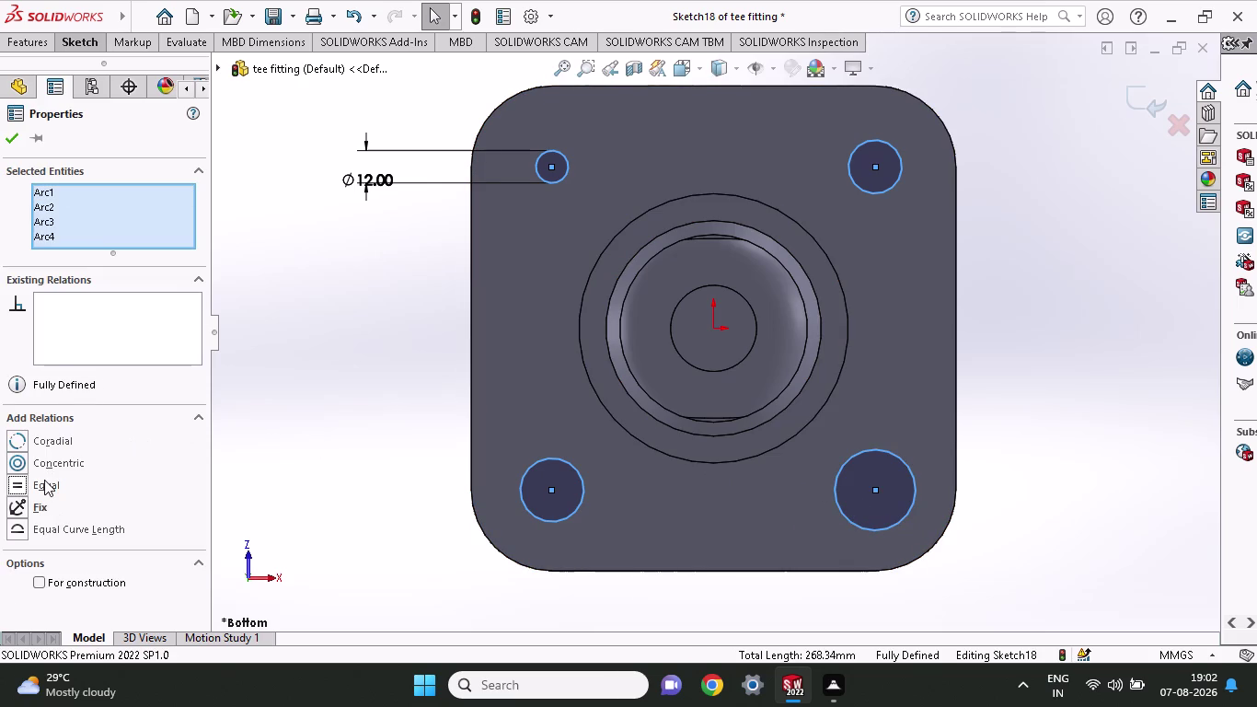
click(12, 128)
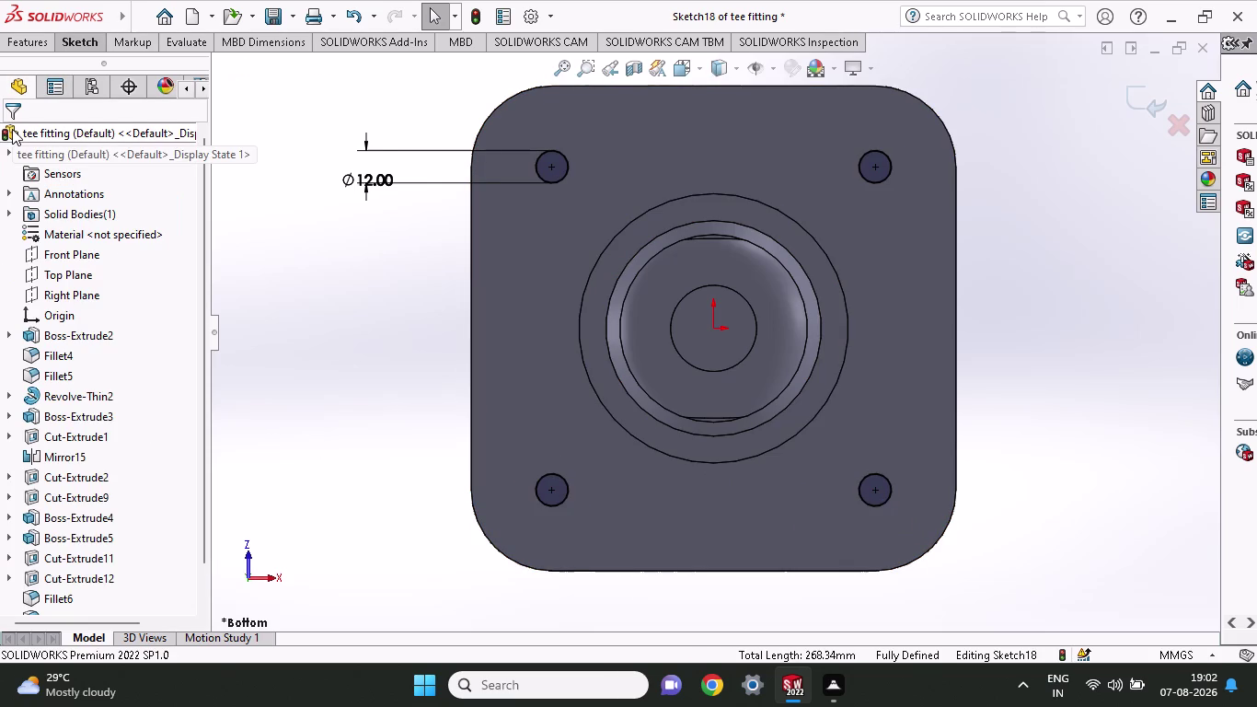
click(40, 52)
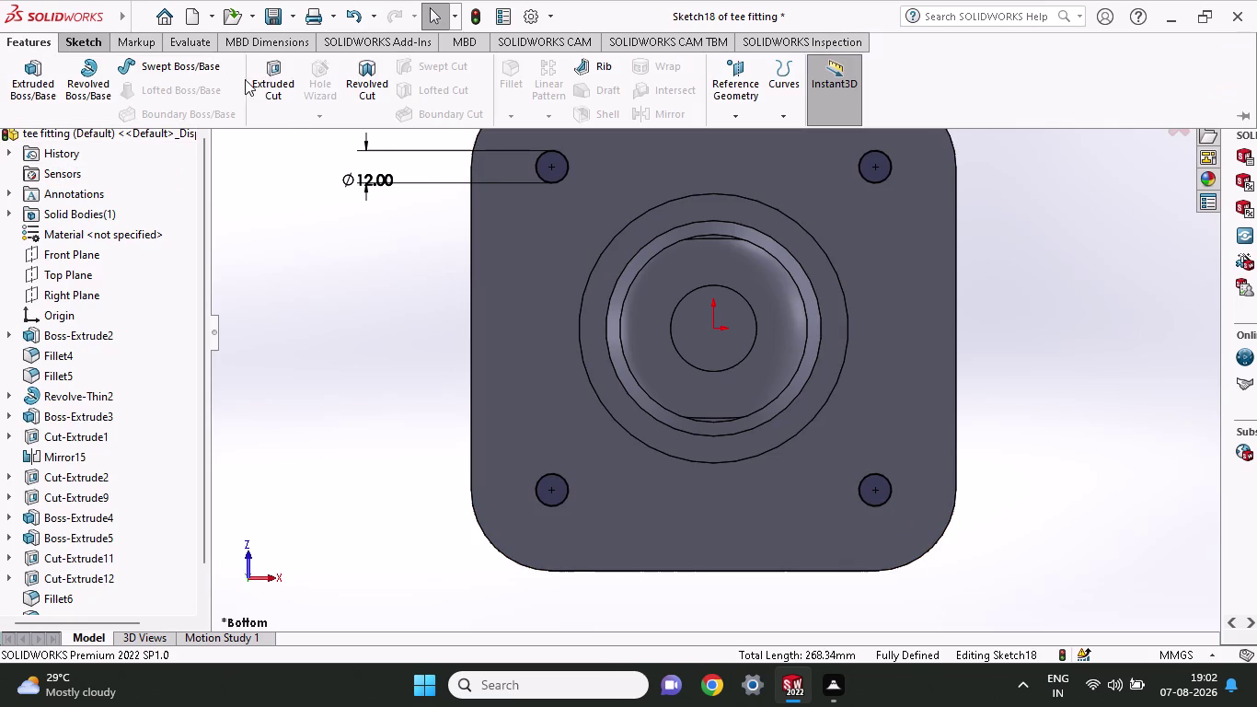
click(276, 80)
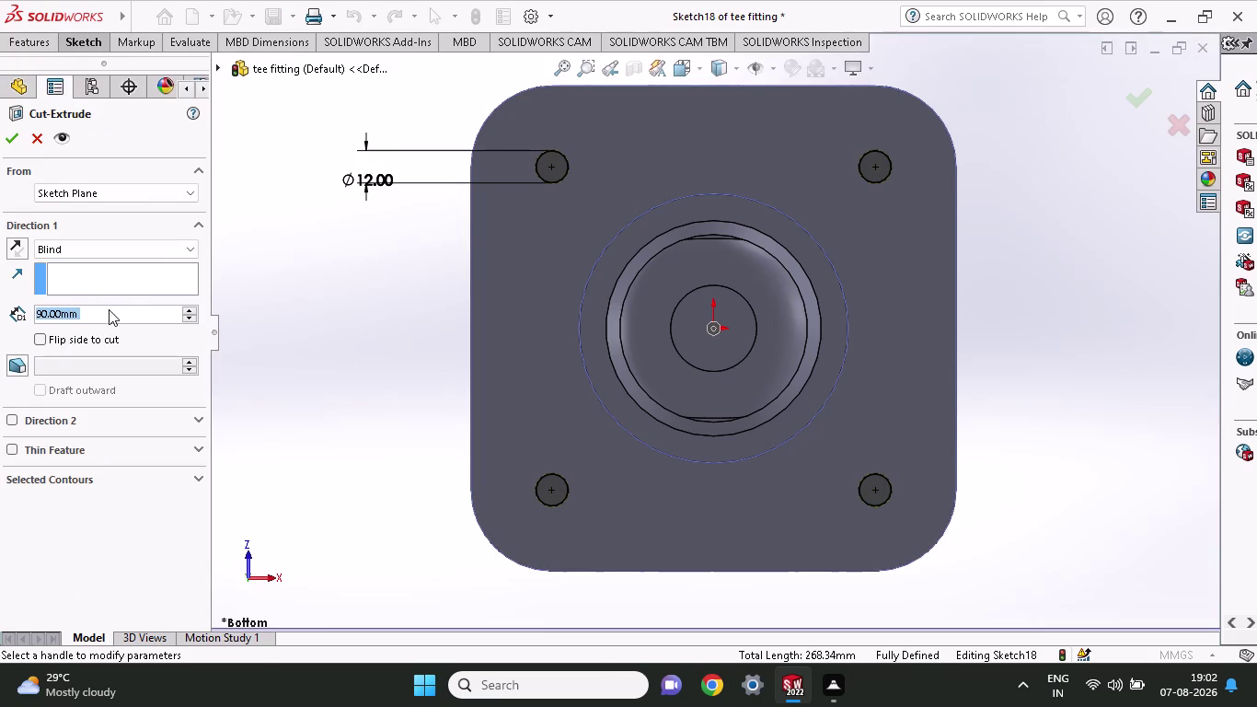
Cut the four circles Through All and orbit to view the new holes.
click(89, 248)
click(92, 274)
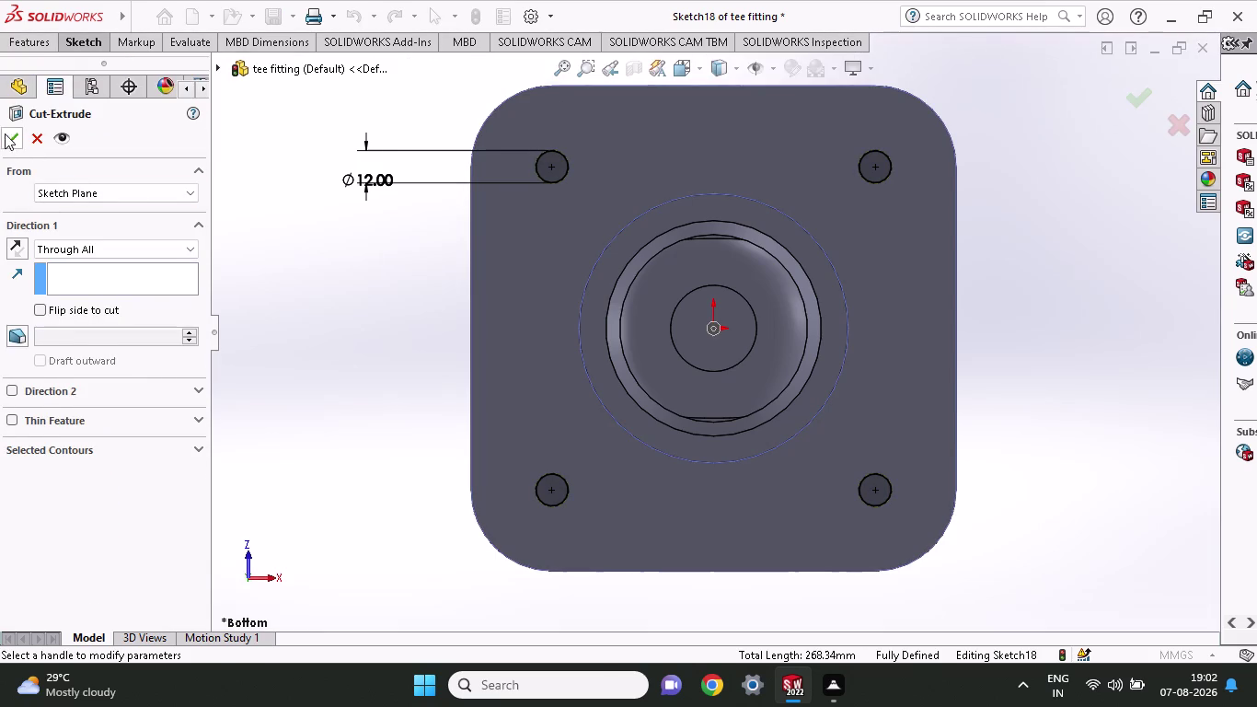
click(5, 134)
middle_drag(261, 290, 288, 371)
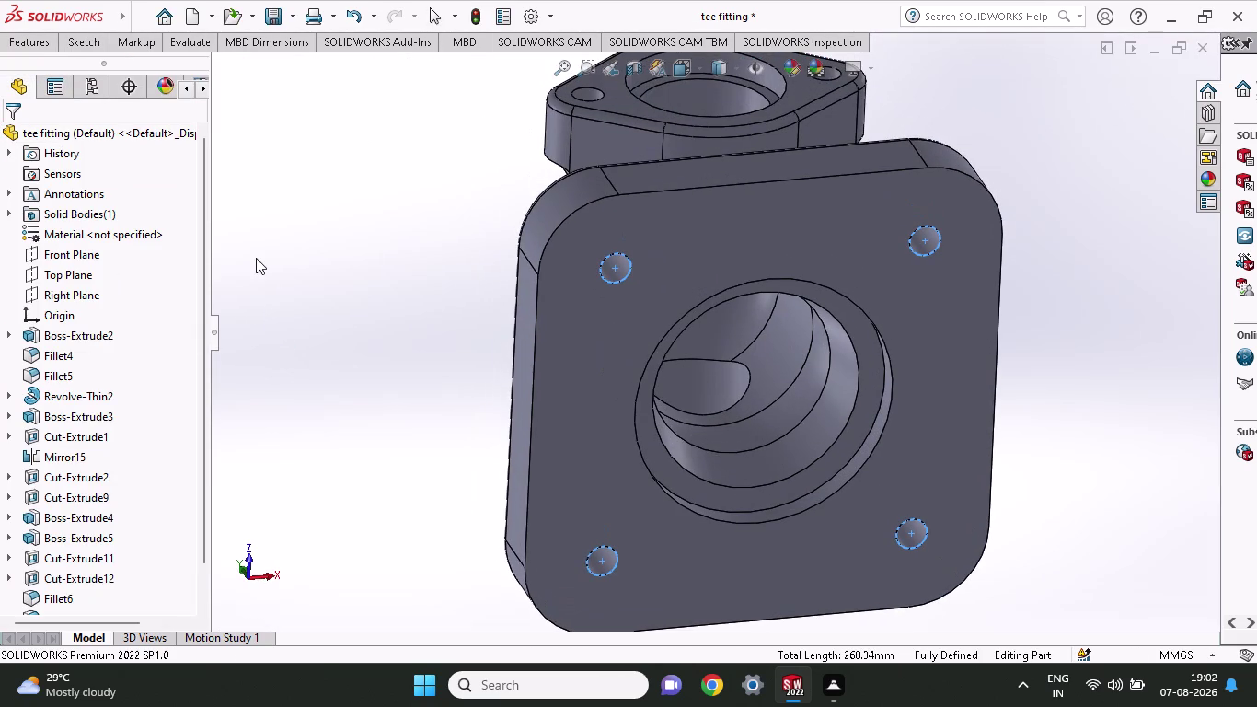